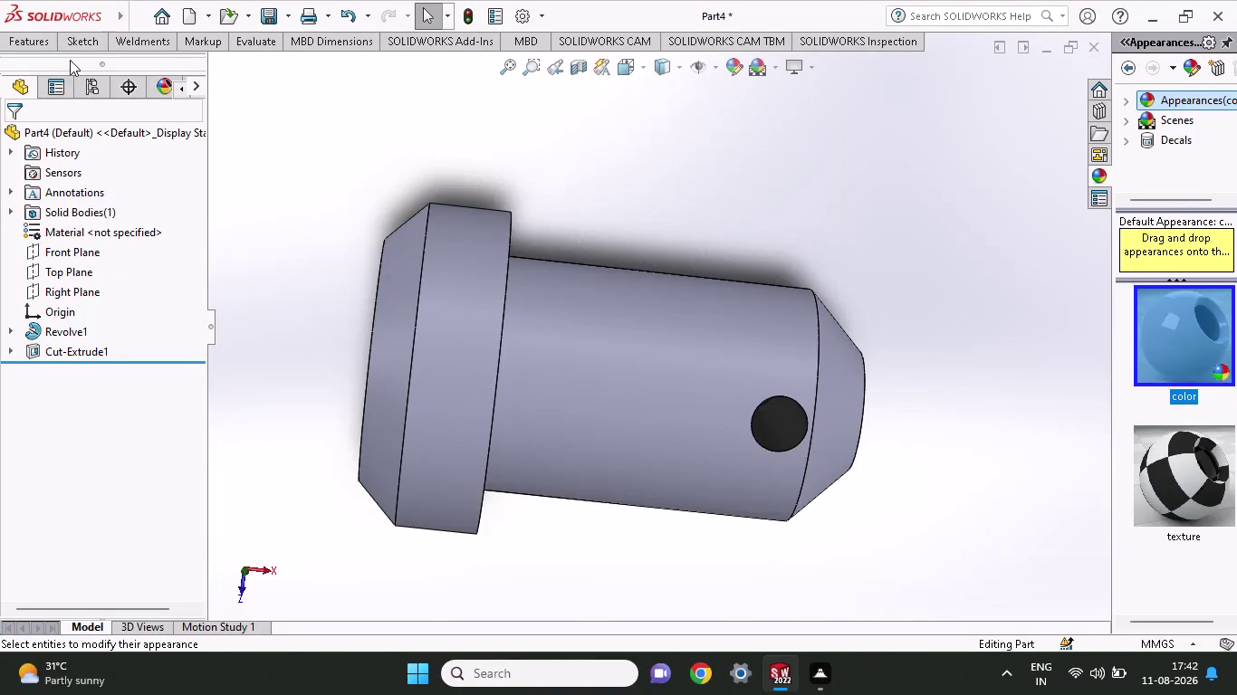
Show the pin's Appearances list in the DisplayManager, sorted by History.
click(67, 91)
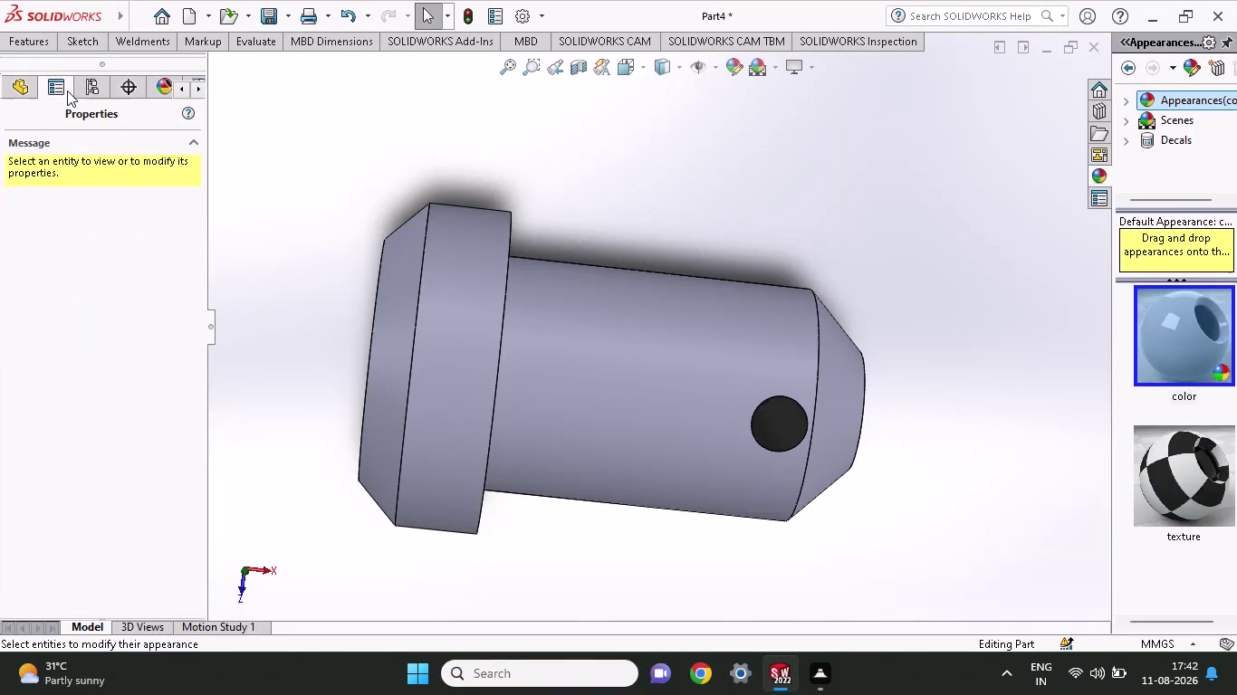
click(86, 91)
click(127, 82)
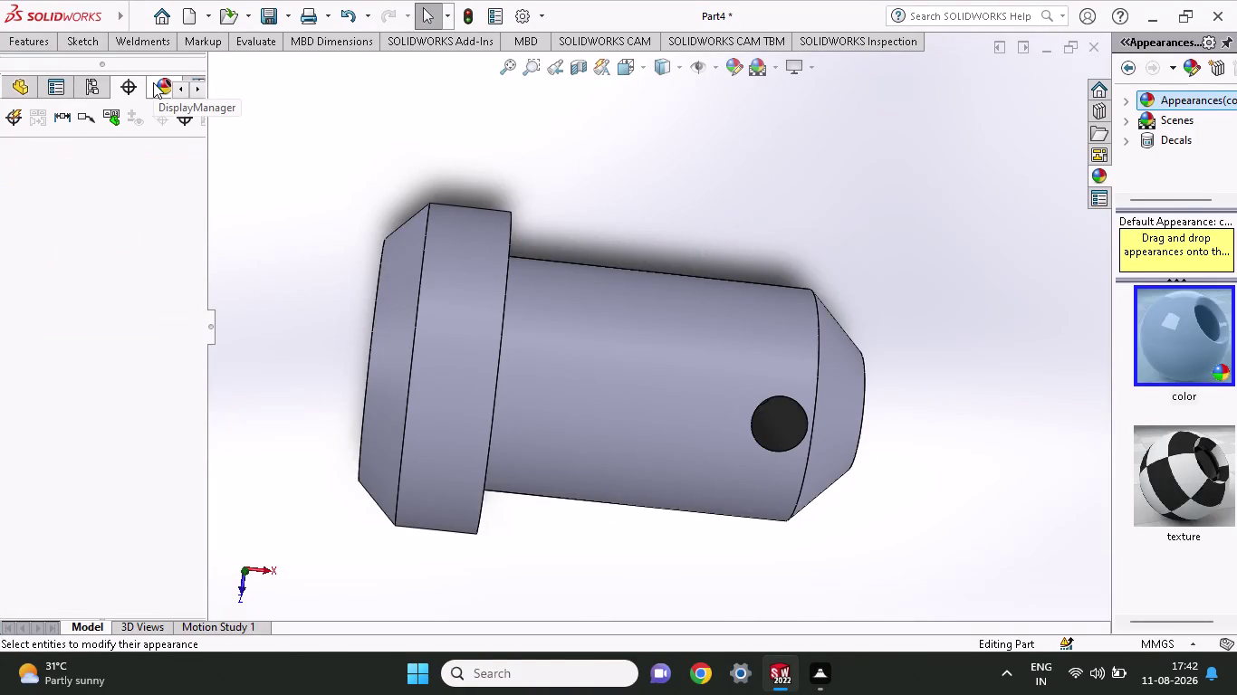
click(153, 82)
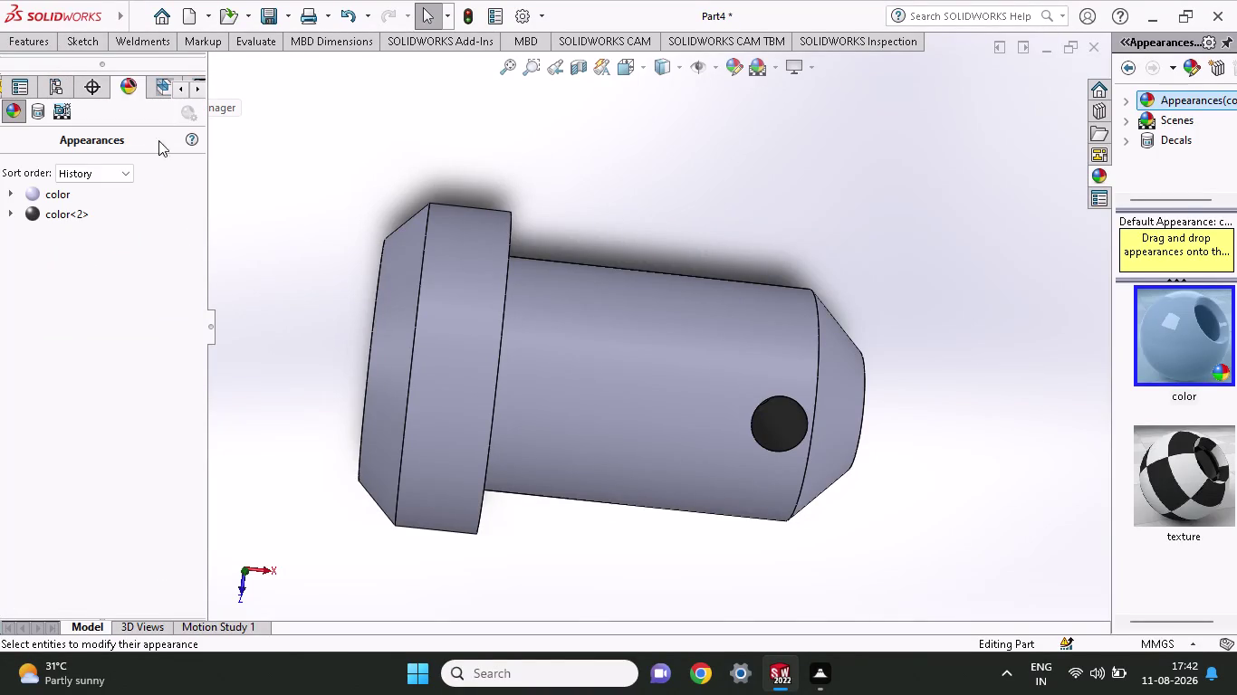
click(85, 175)
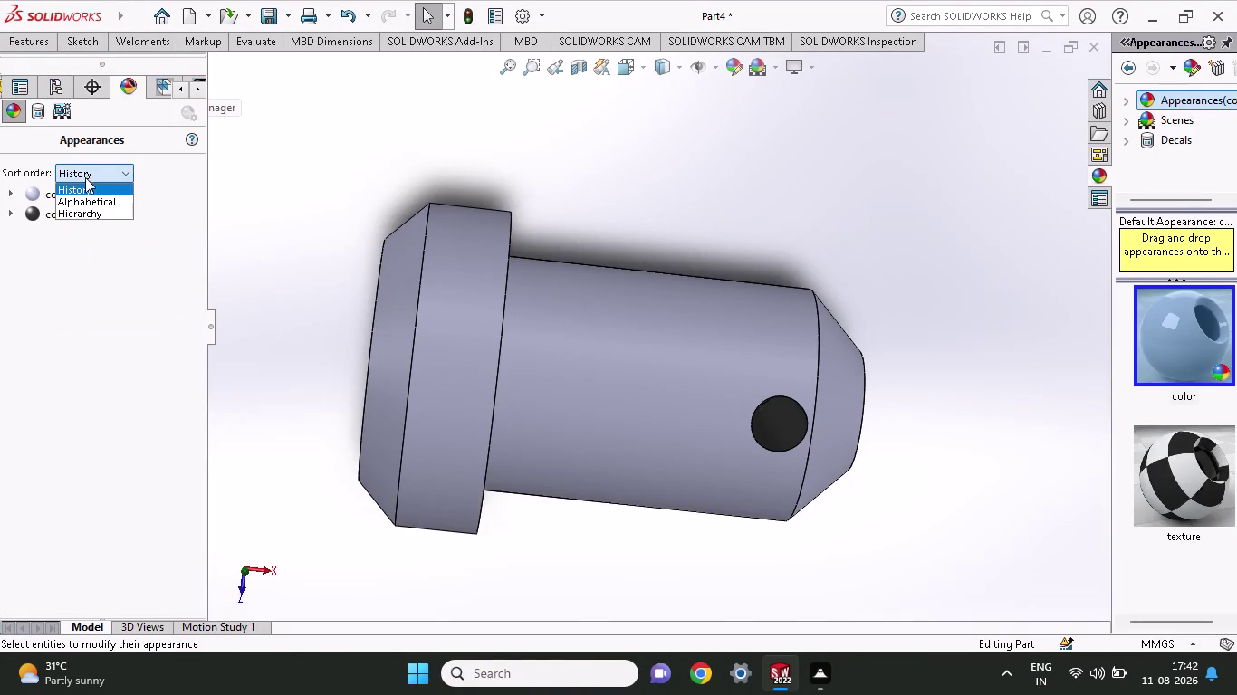
click(80, 247)
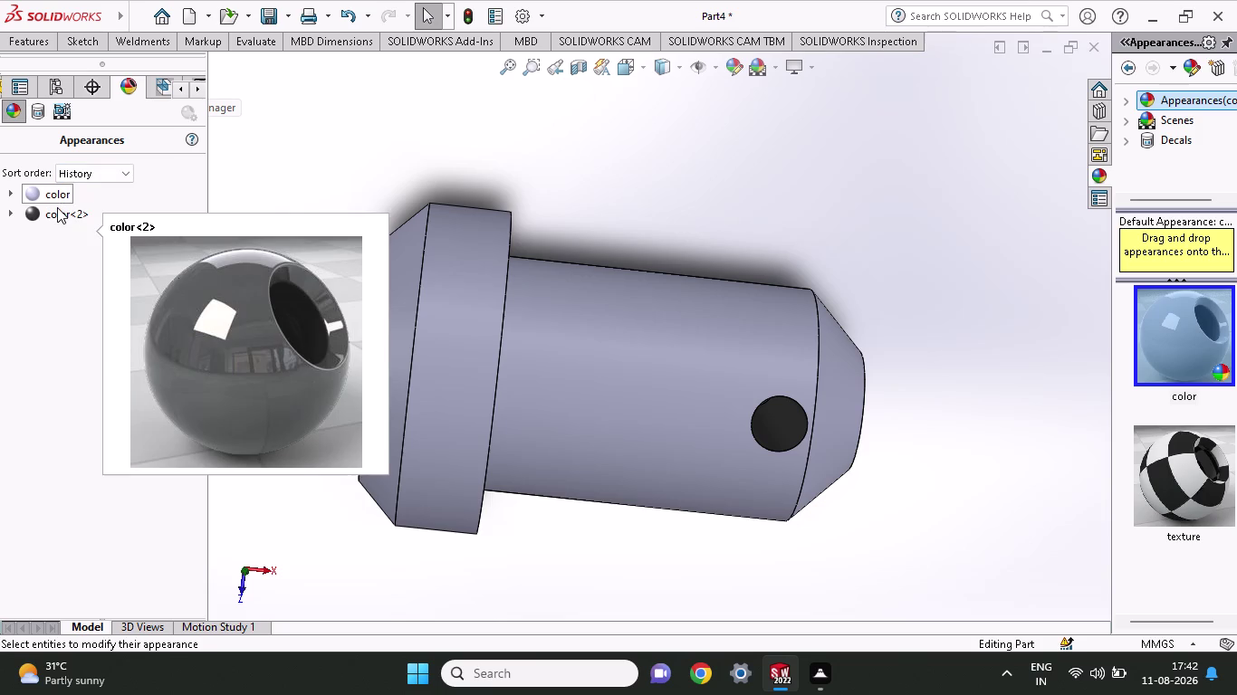
Drag the dark color<2> appearance onto the pin shaft.
click(57, 208)
drag(73, 220, 476, 348)
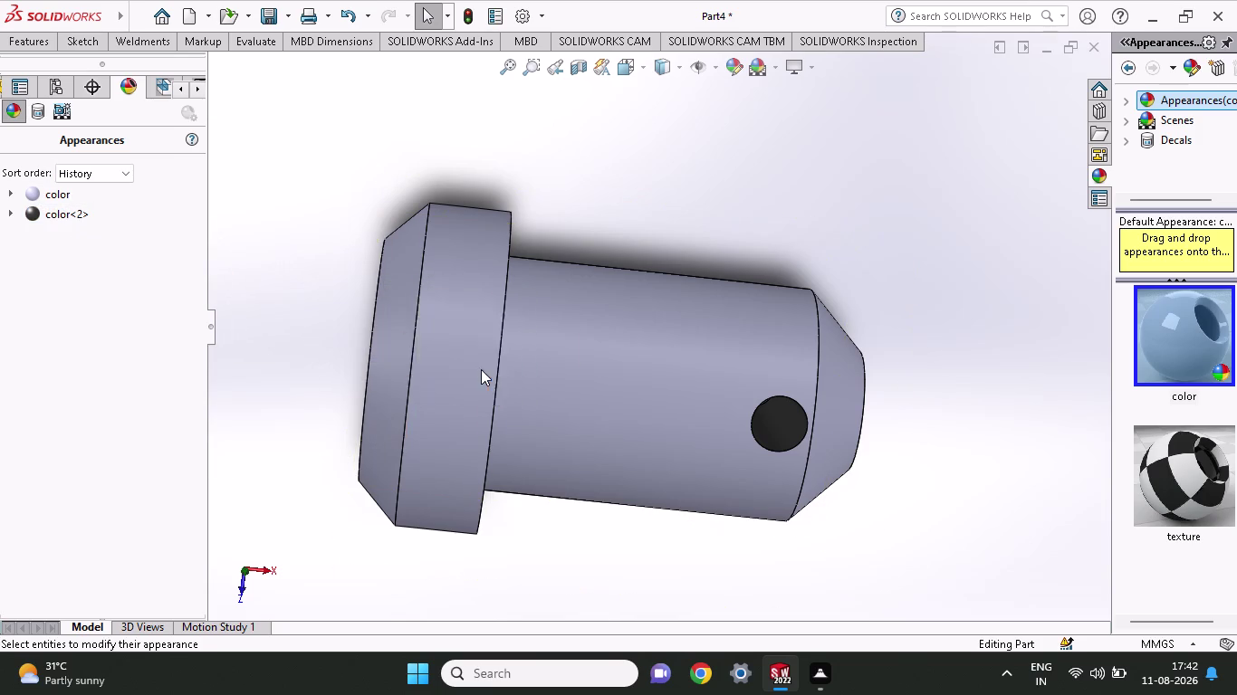
drag(82, 219, 589, 326)
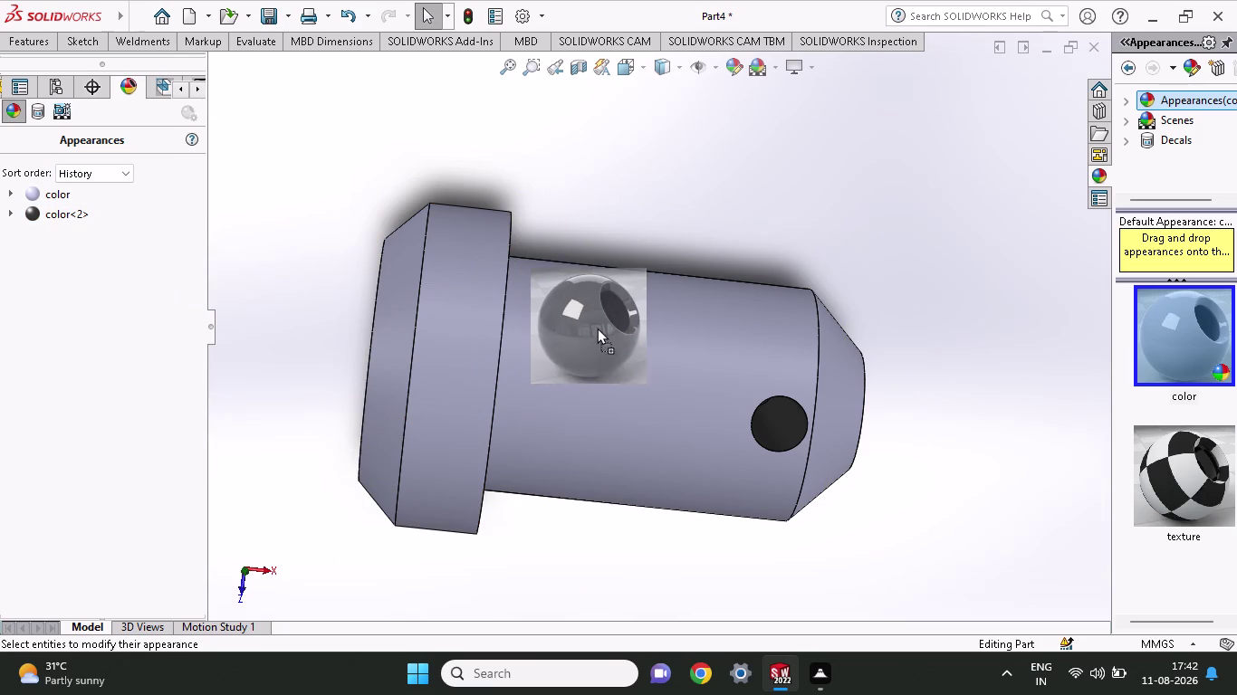
drag(588, 326, 626, 338)
click(624, 341)
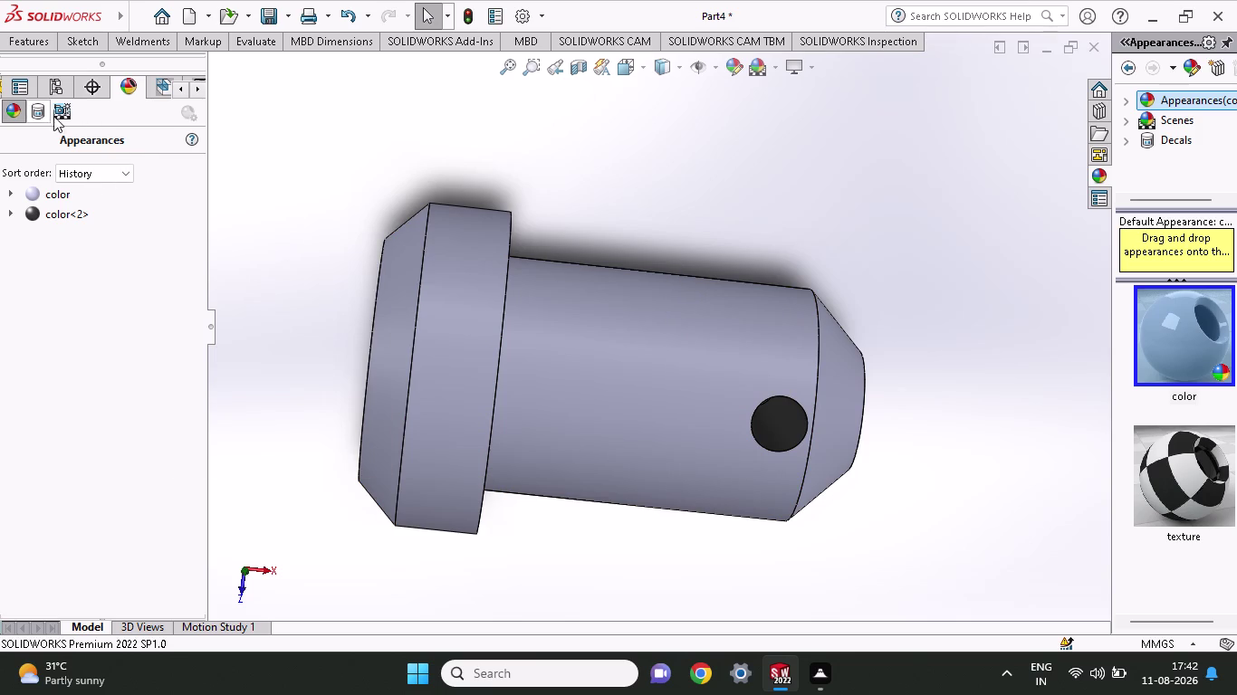
Close the CAM message window and show, then hide, the feature commands.
click(158, 92)
click(346, 17)
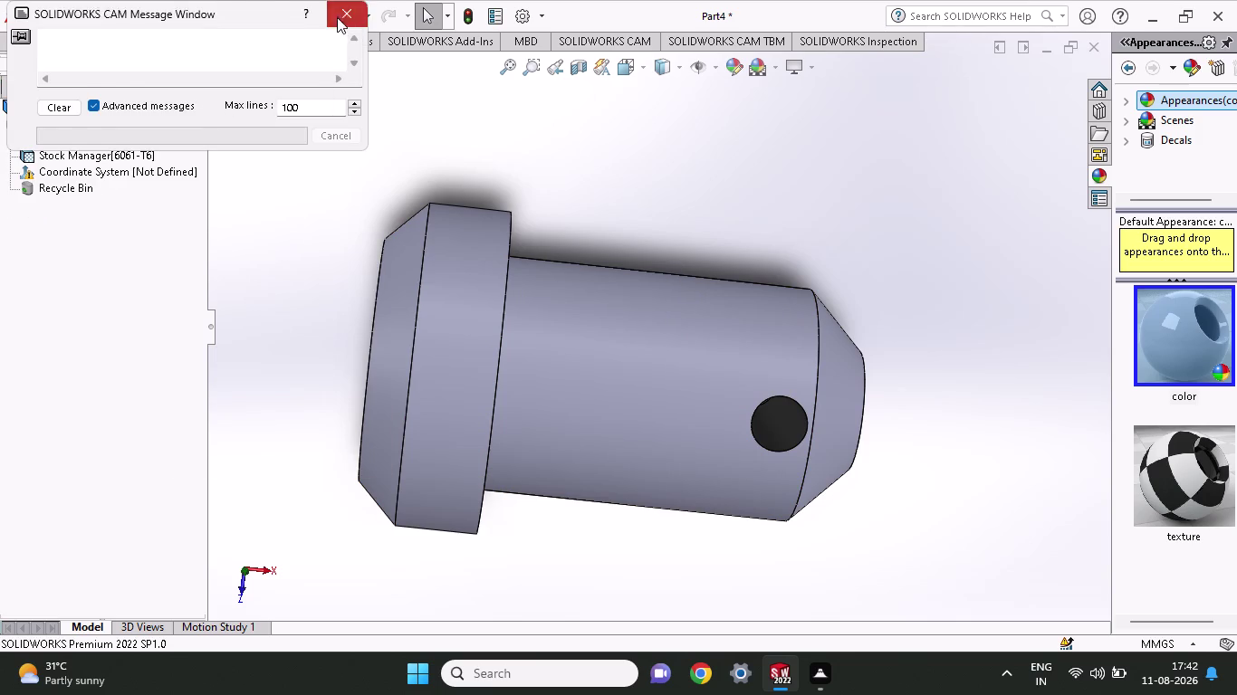
click(22, 82)
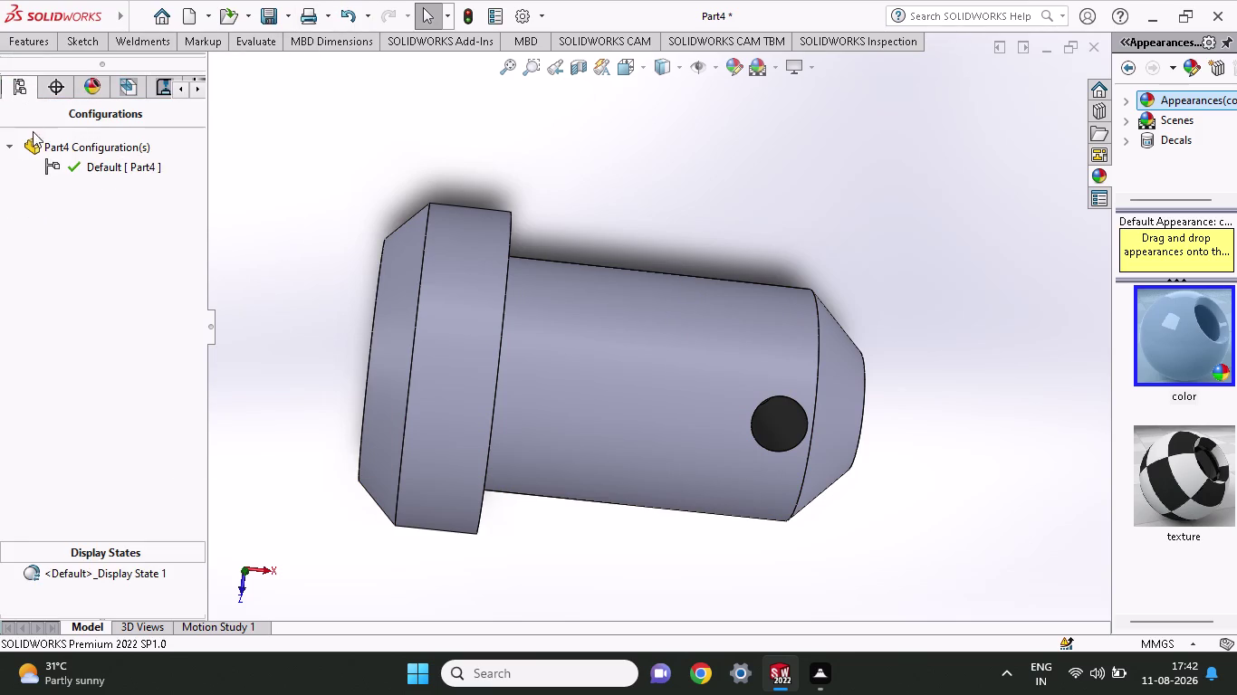
click(301, 152)
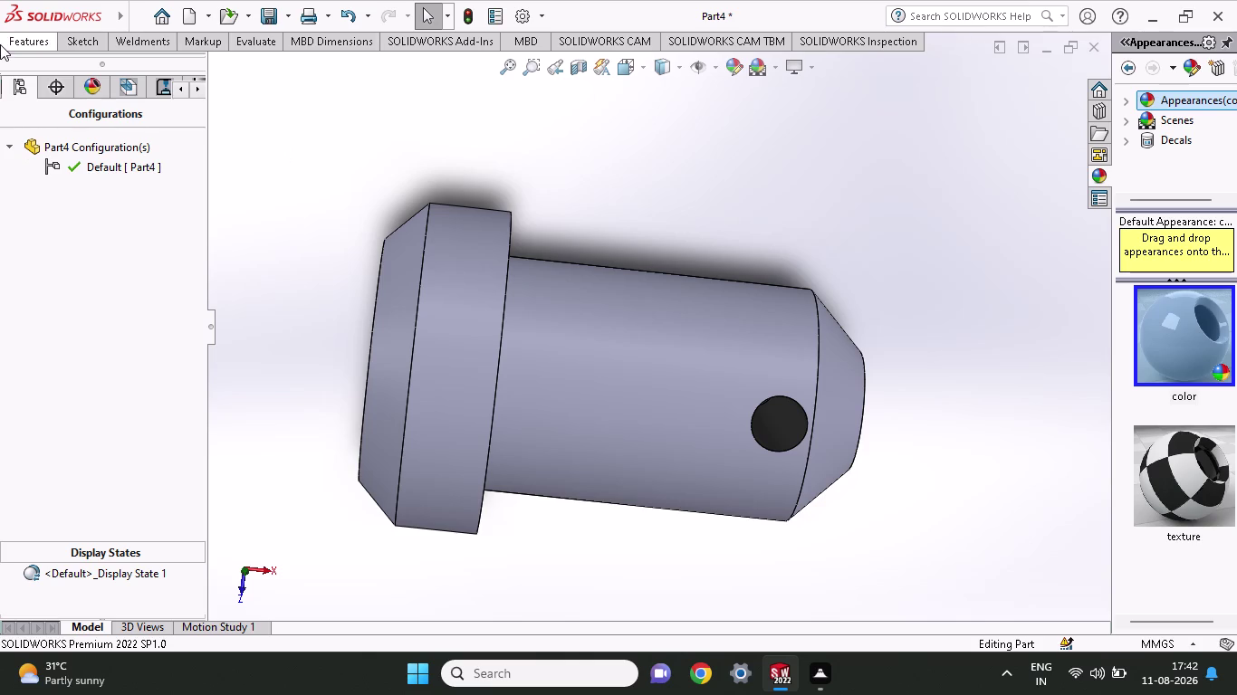
click(12, 42)
click(290, 257)
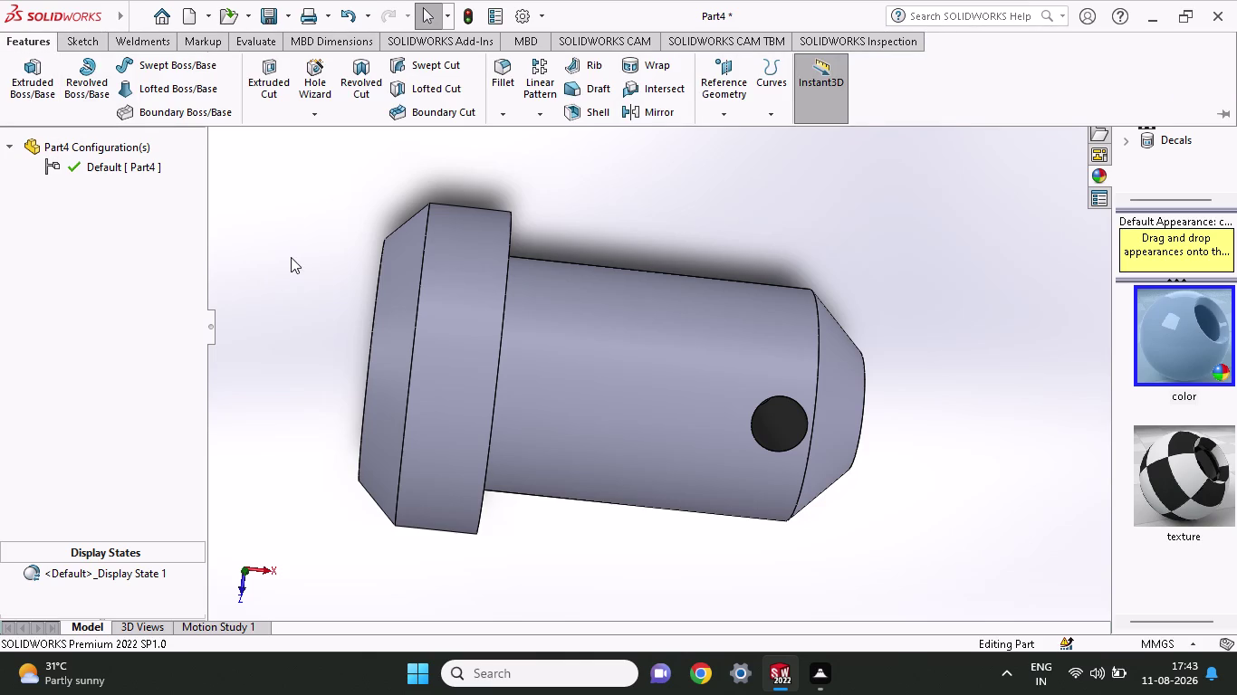
click(208, 320)
click(4, 325)
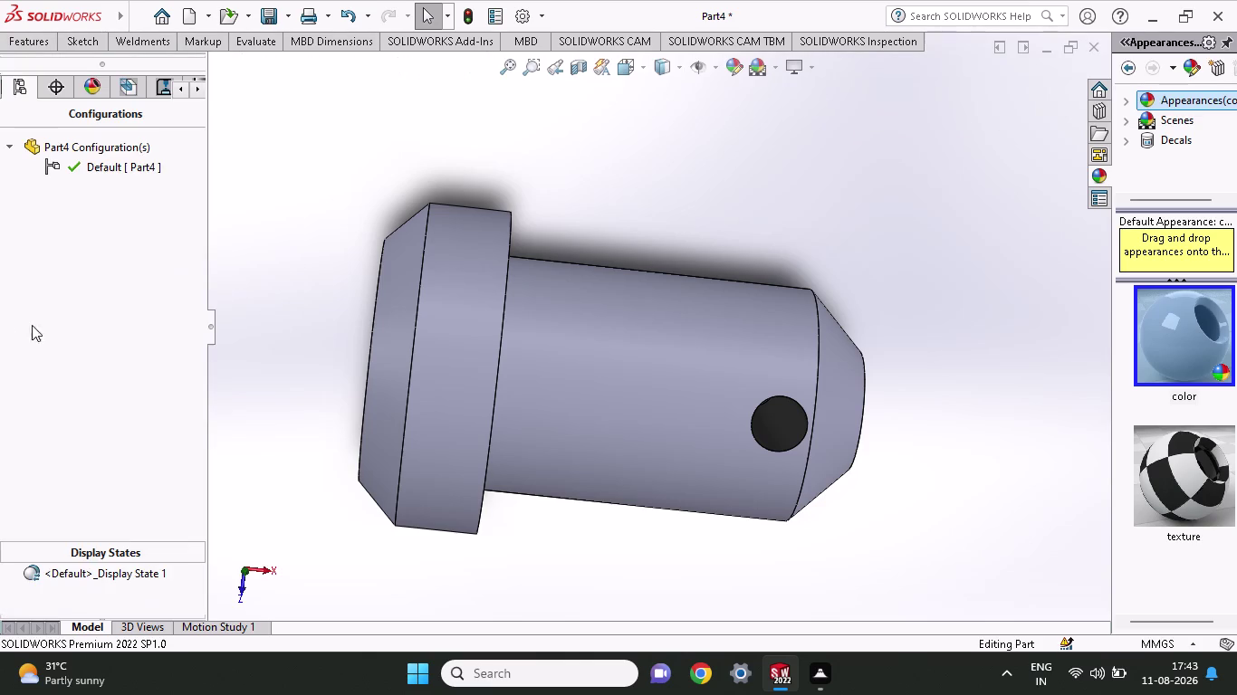
Return to the Appearances list in the left panel.
click(9, 87)
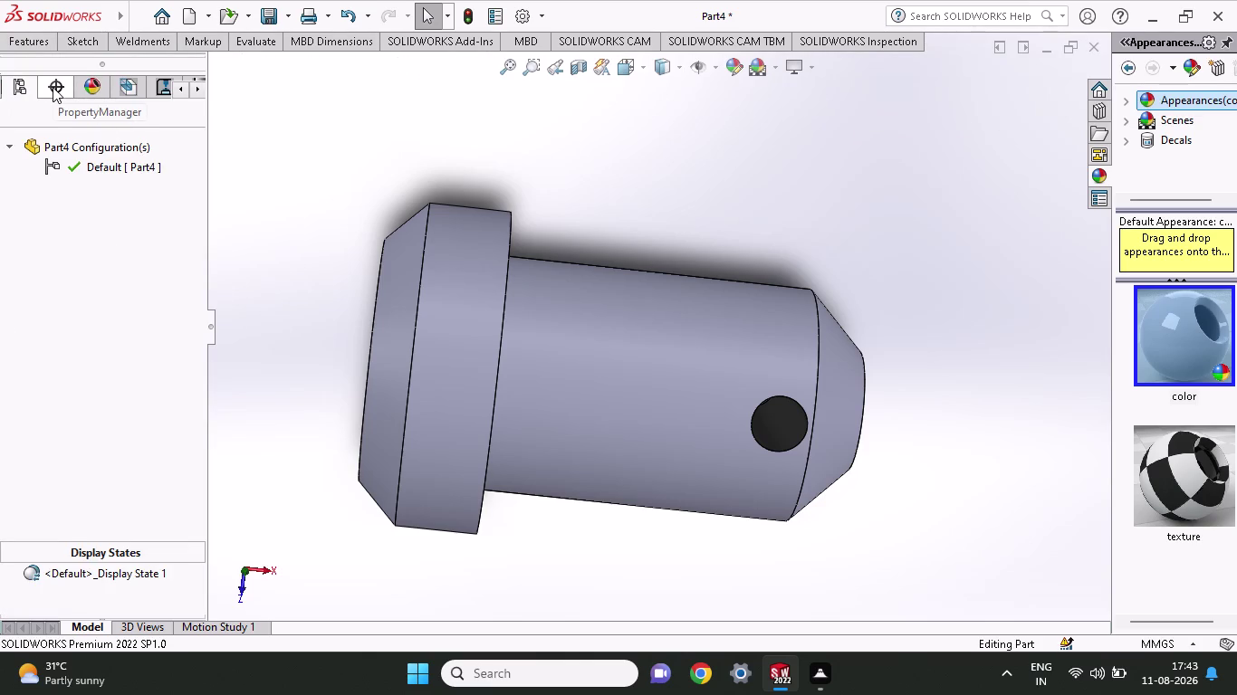
click(52, 87)
click(90, 88)
triple_click(179, 94)
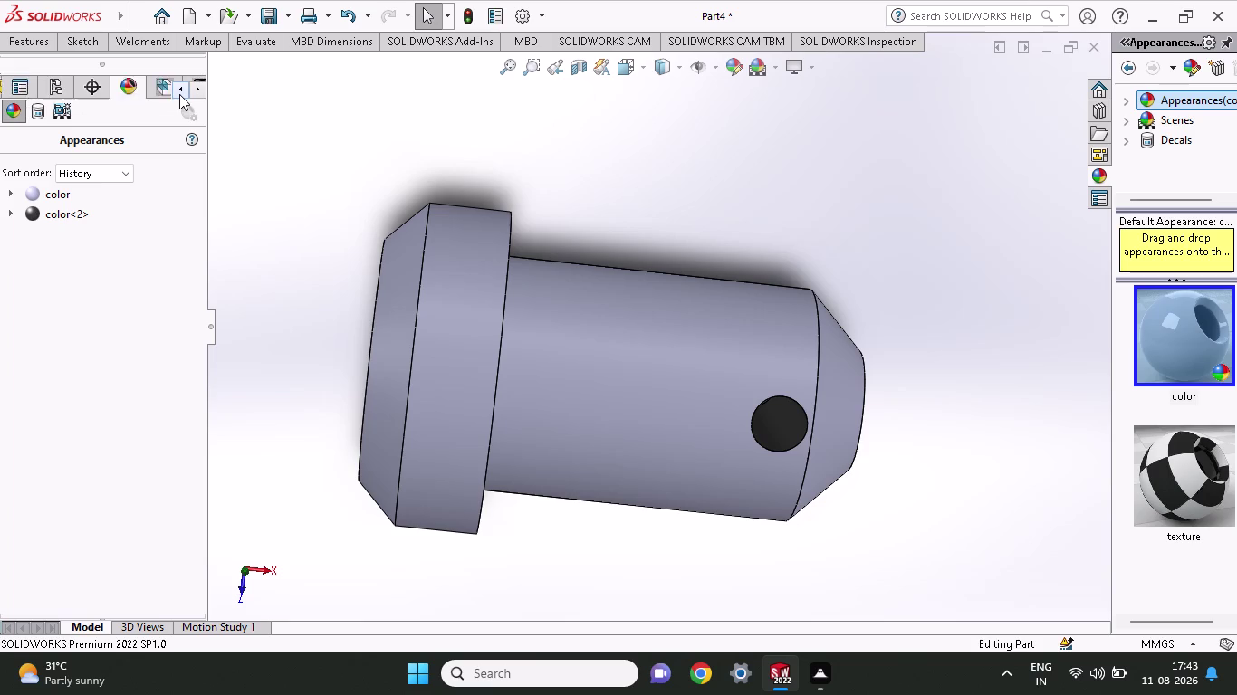
click(180, 94)
click(14, 94)
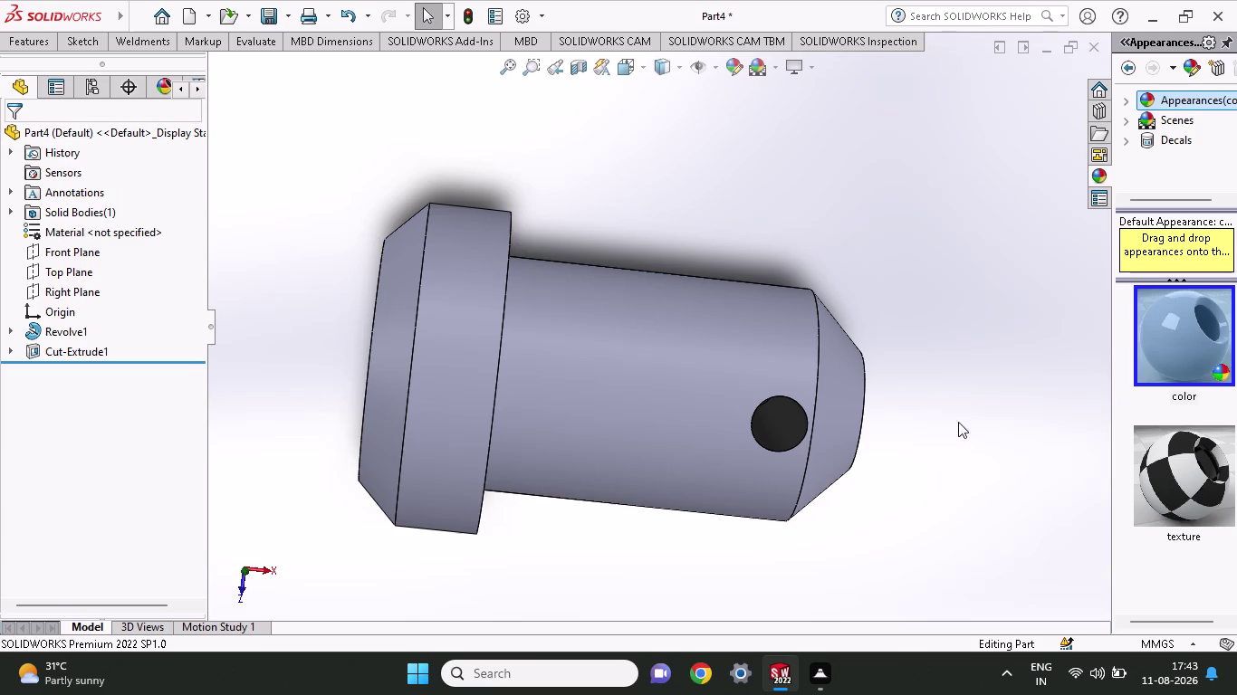
Try dragging the checkered texture appearance onto the pin shaft.
click(1215, 461)
drag(1165, 489, 749, 469)
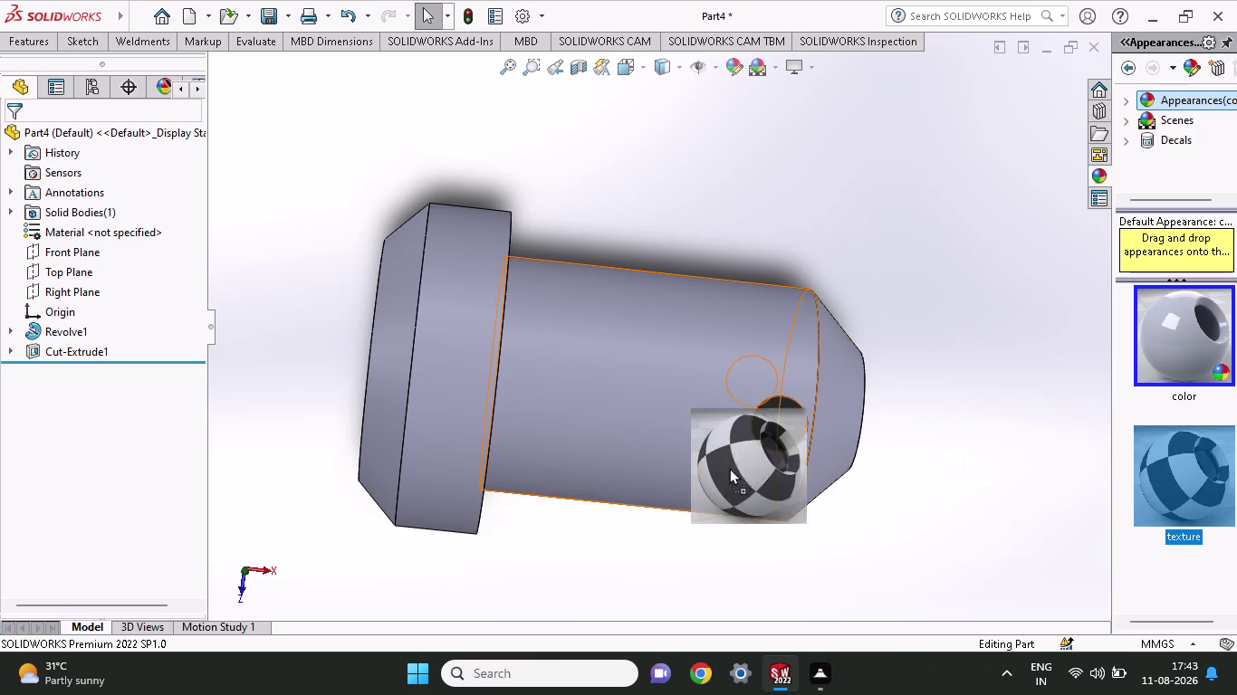
drag(749, 469, 720, 467)
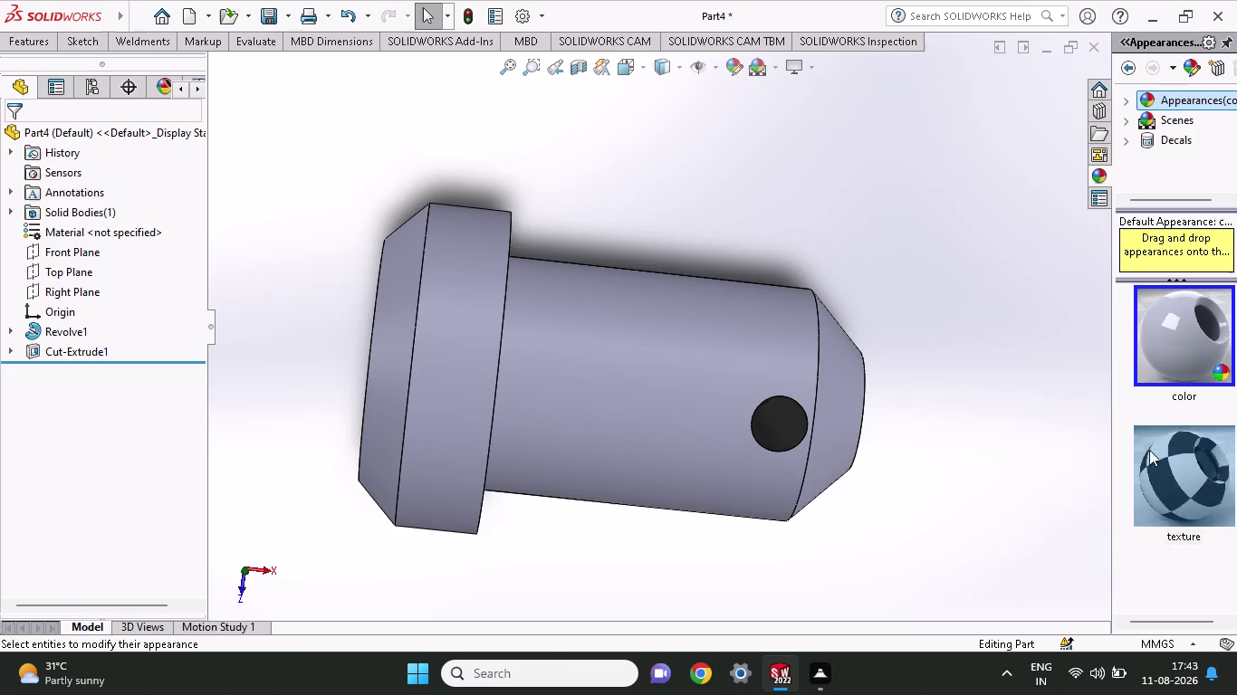
drag(1159, 453, 590, 459)
click(642, 390)
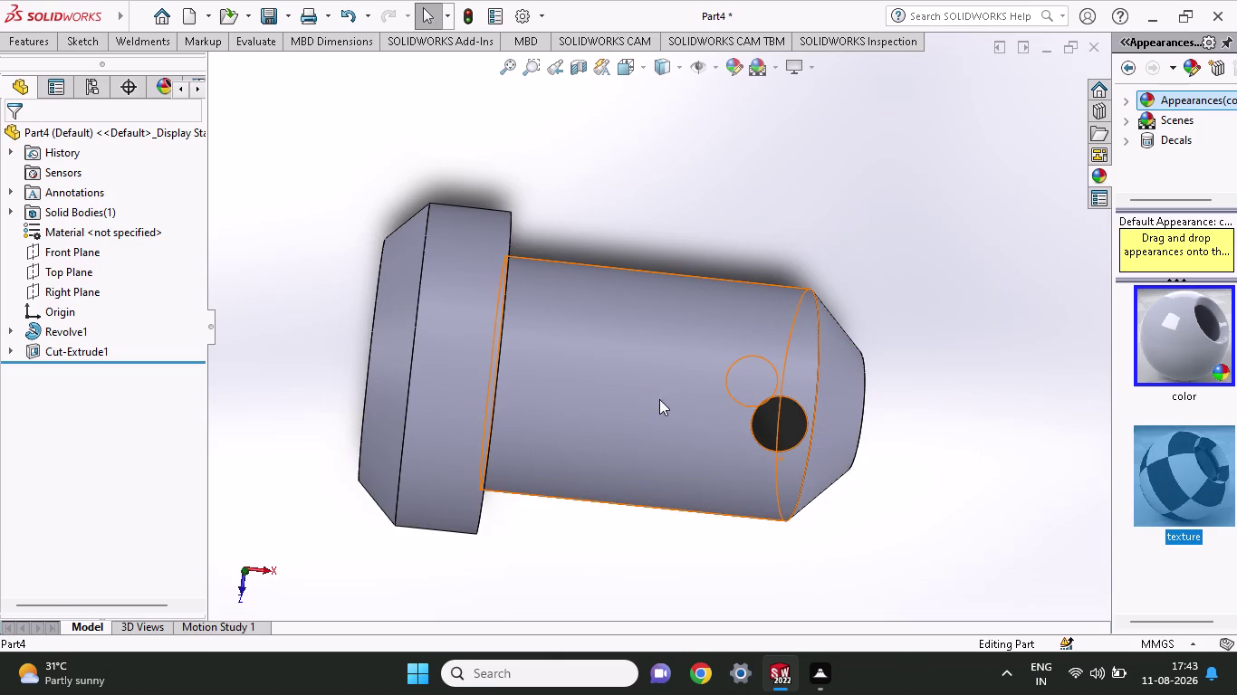
drag(1211, 479, 542, 419)
click(911, 285)
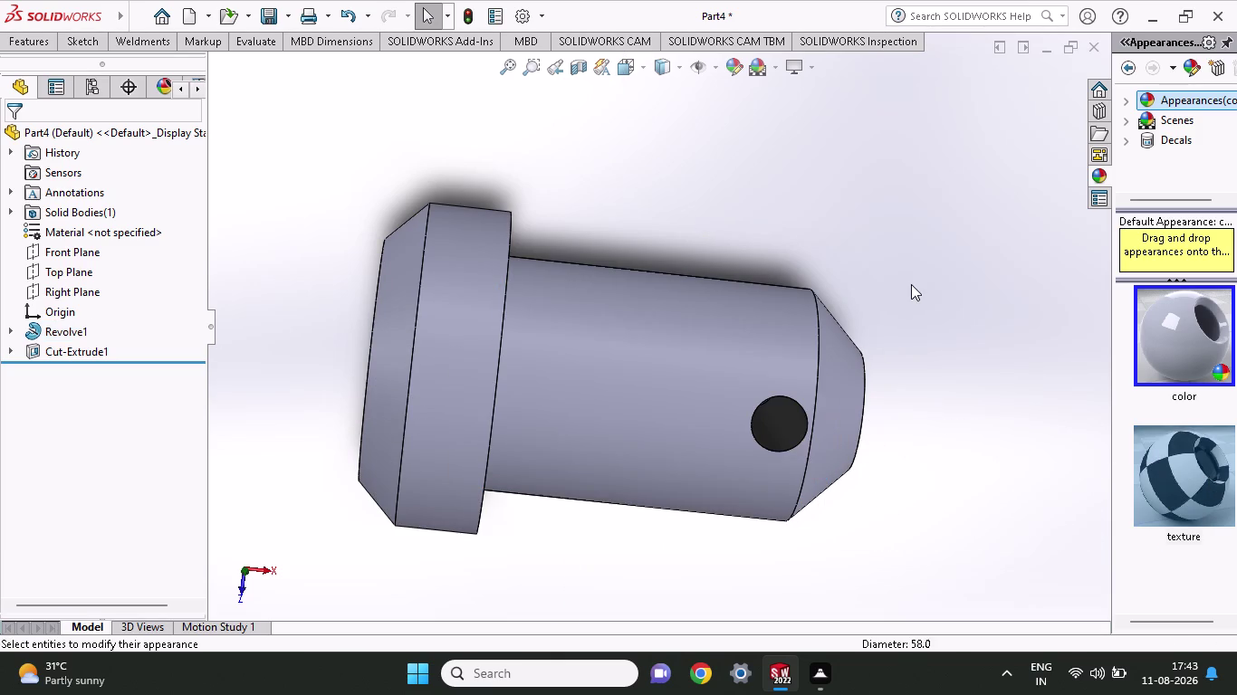
Store the checkered texture among stock appearances, dismissing the folder warning.
drag(1128, 449, 1185, 456)
click(1187, 479)
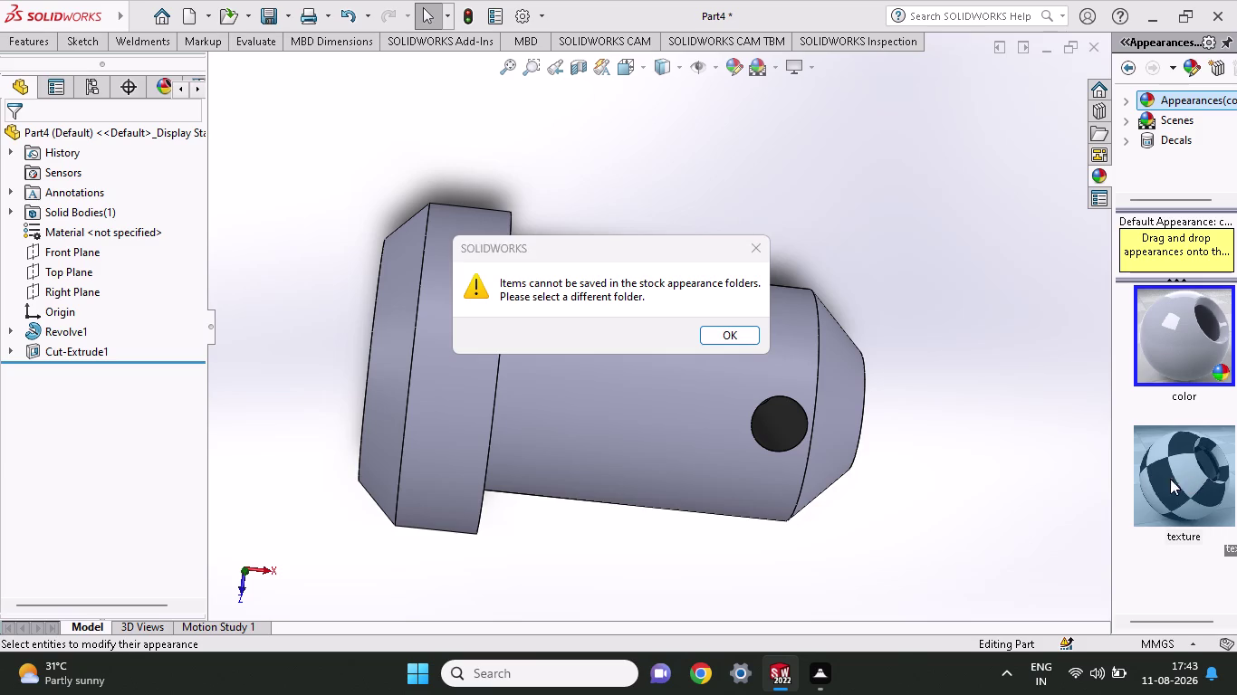
click(719, 339)
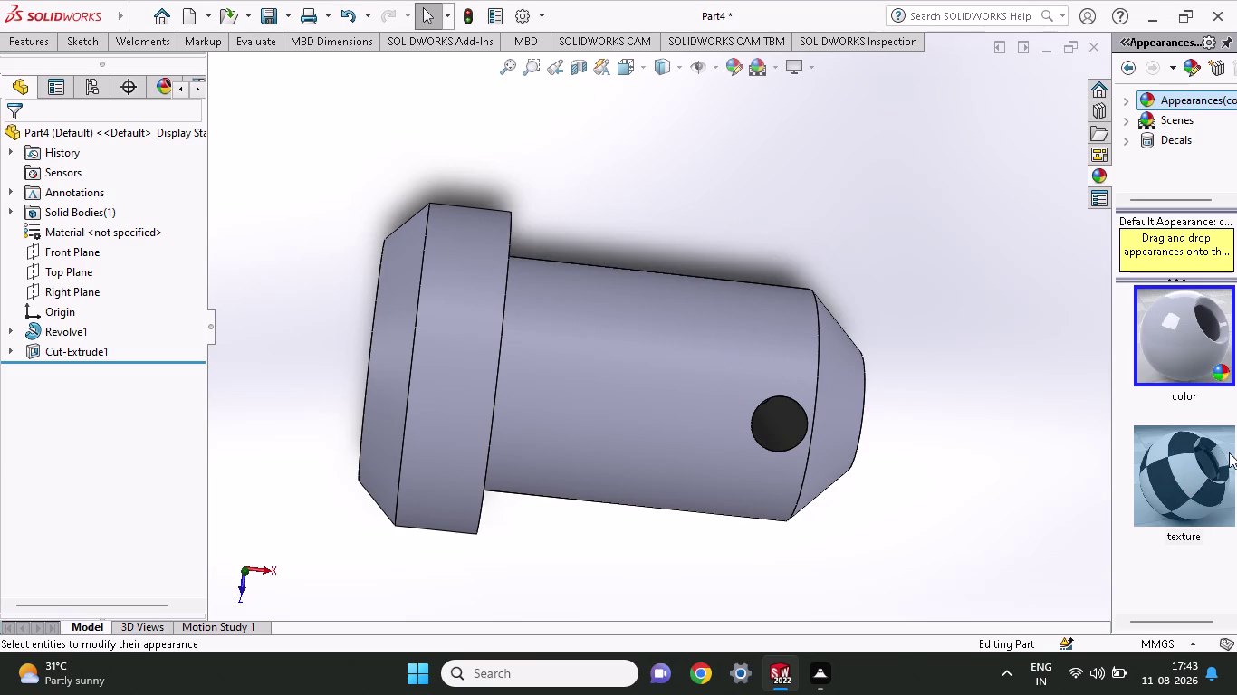
click(1187, 493)
click(1186, 494)
click(1186, 495)
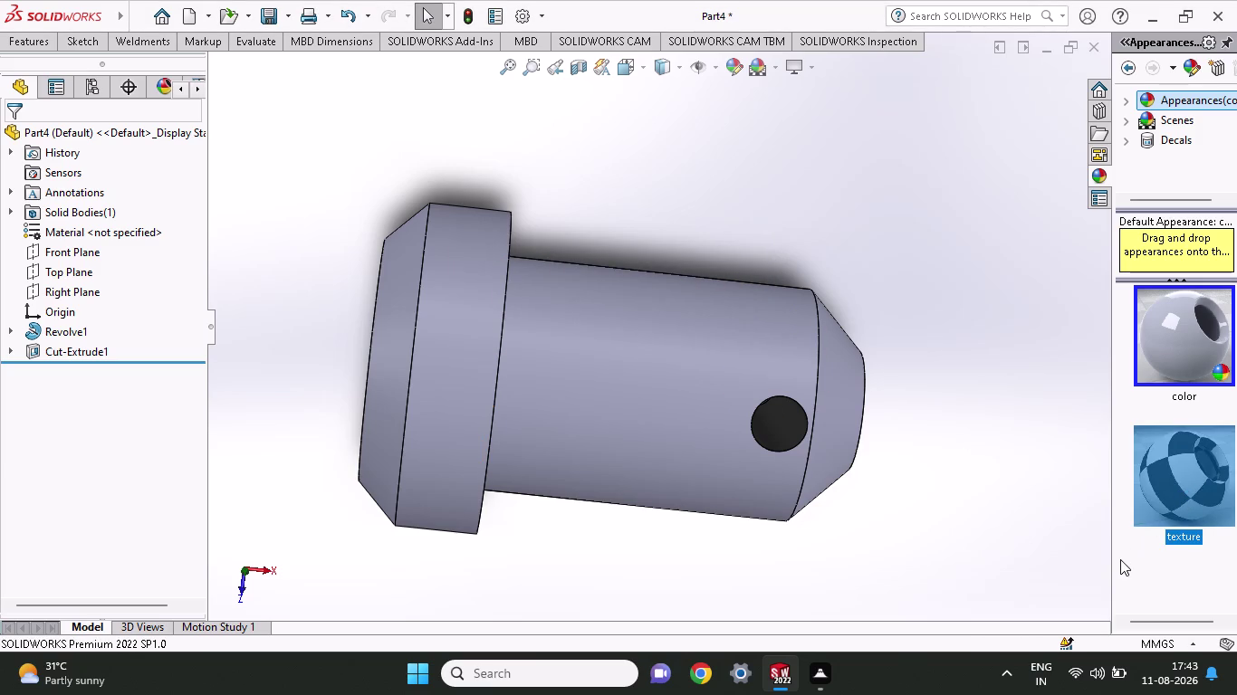
Drag the checkered texture onto the pin shaft and head again.
scroll(down, 3)
scroll(up, 3)
drag(1187, 489, 1120, 485)
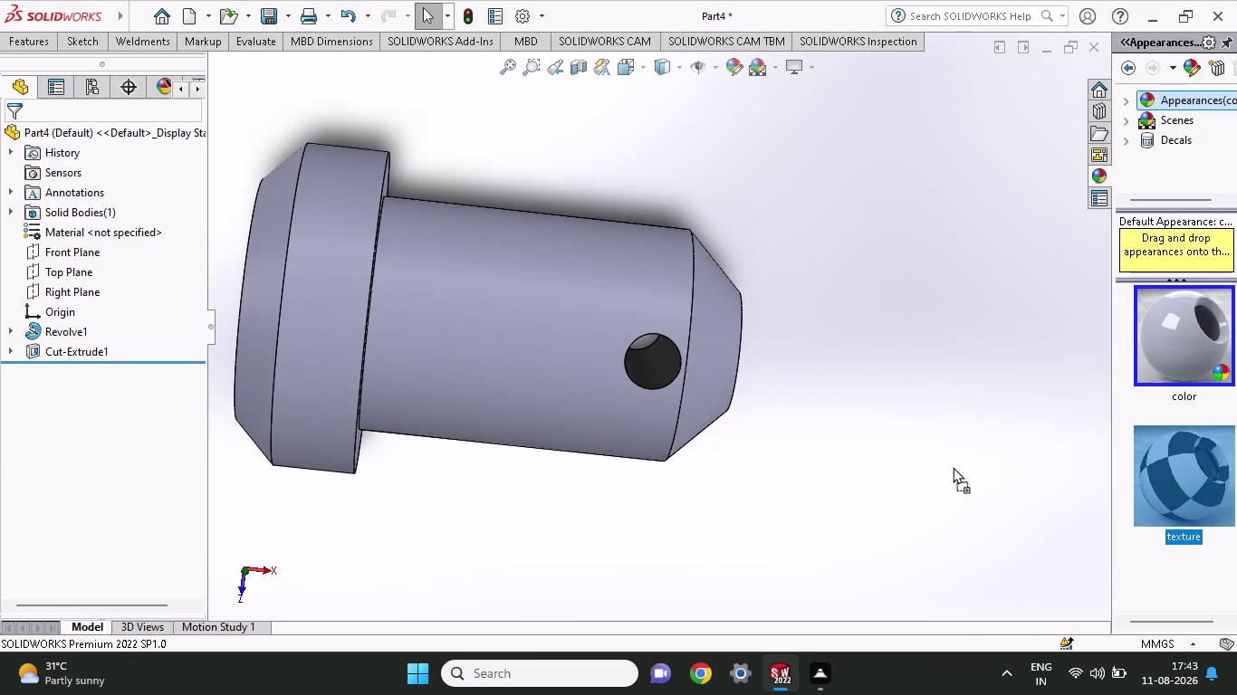
drag(1120, 485, 485, 386)
drag(1171, 460, 762, 442)
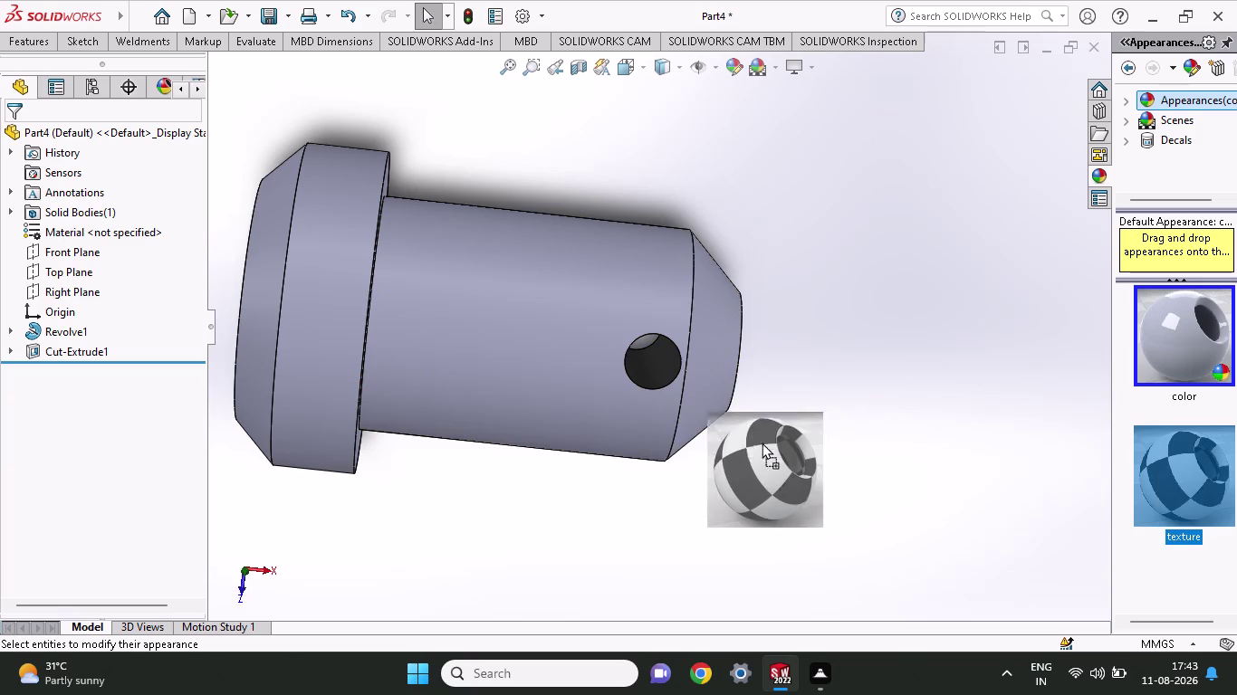
drag(762, 443, 727, 380)
drag(1176, 450, 269, 370)
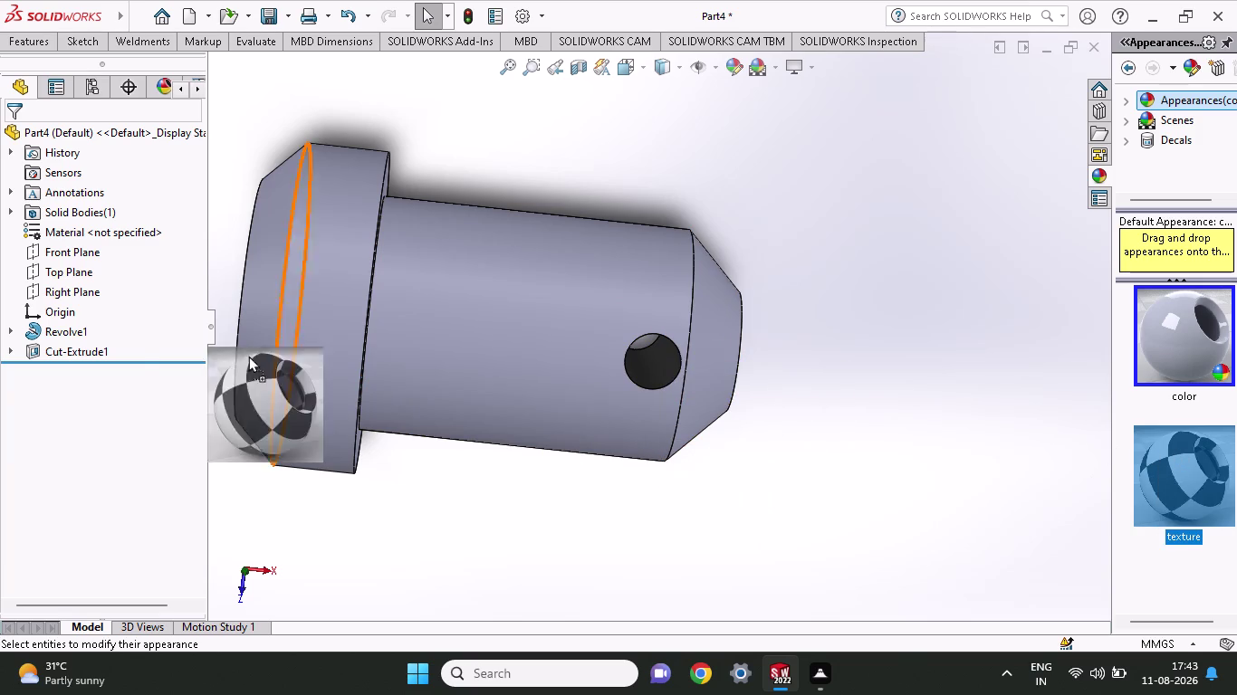
drag(269, 369, 455, 315)
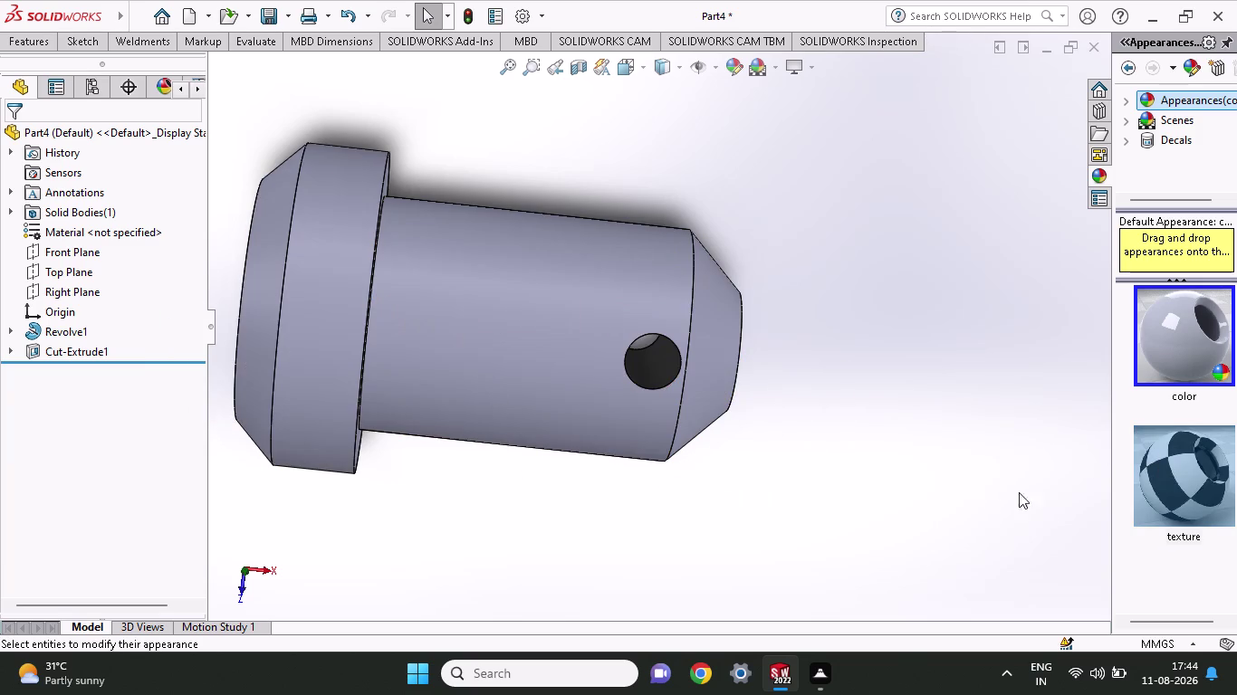
scroll(up, 3)
scroll(down, 3)
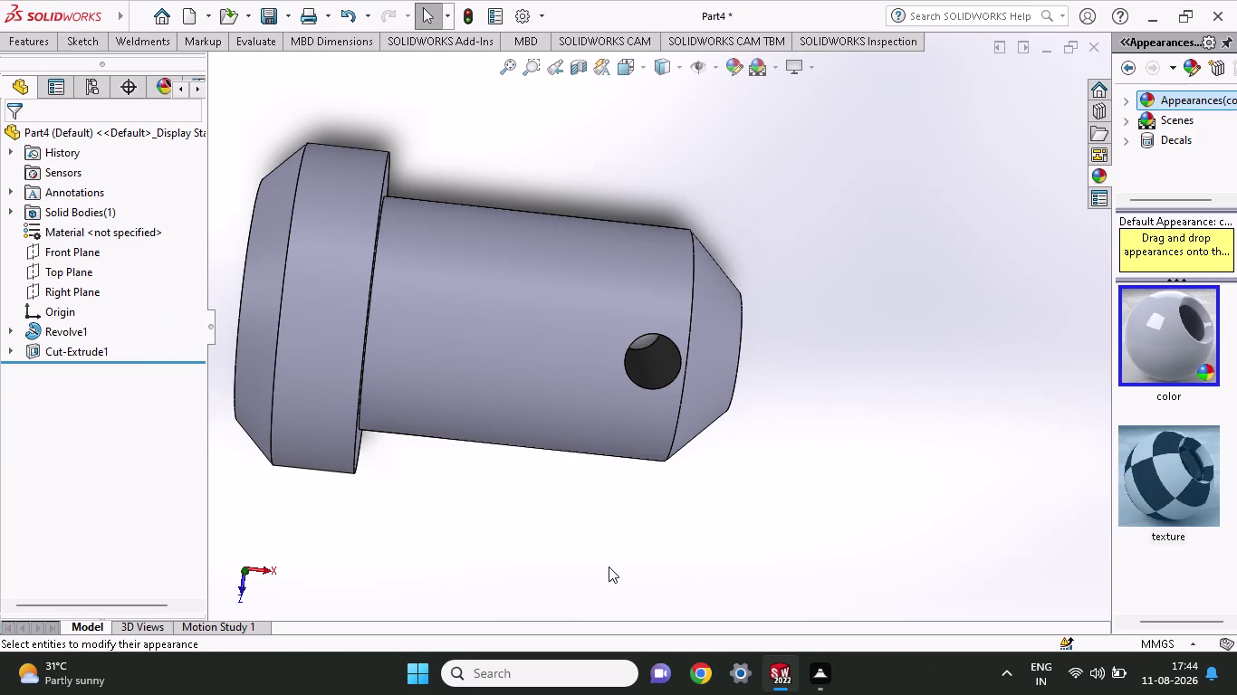
Open the Save As dialog and pick the earlier assembly p-2 name.
click(203, 19)
click(282, 20)
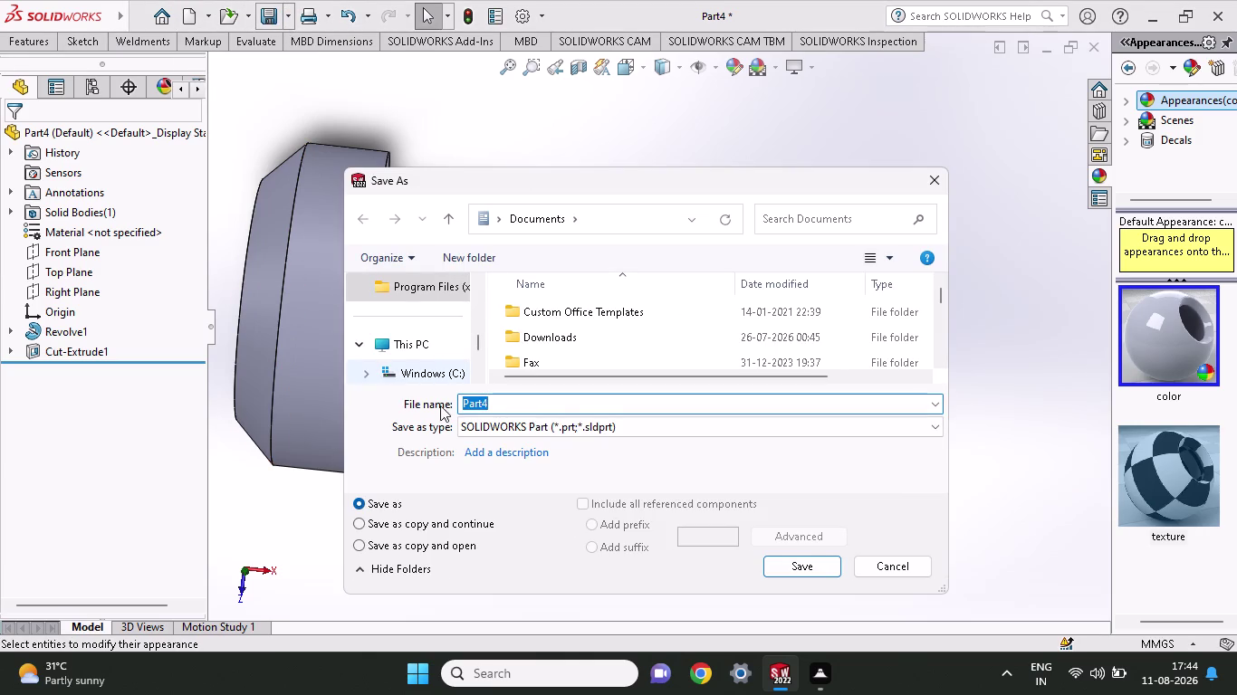
drag(532, 400, 414, 400)
text(ass)
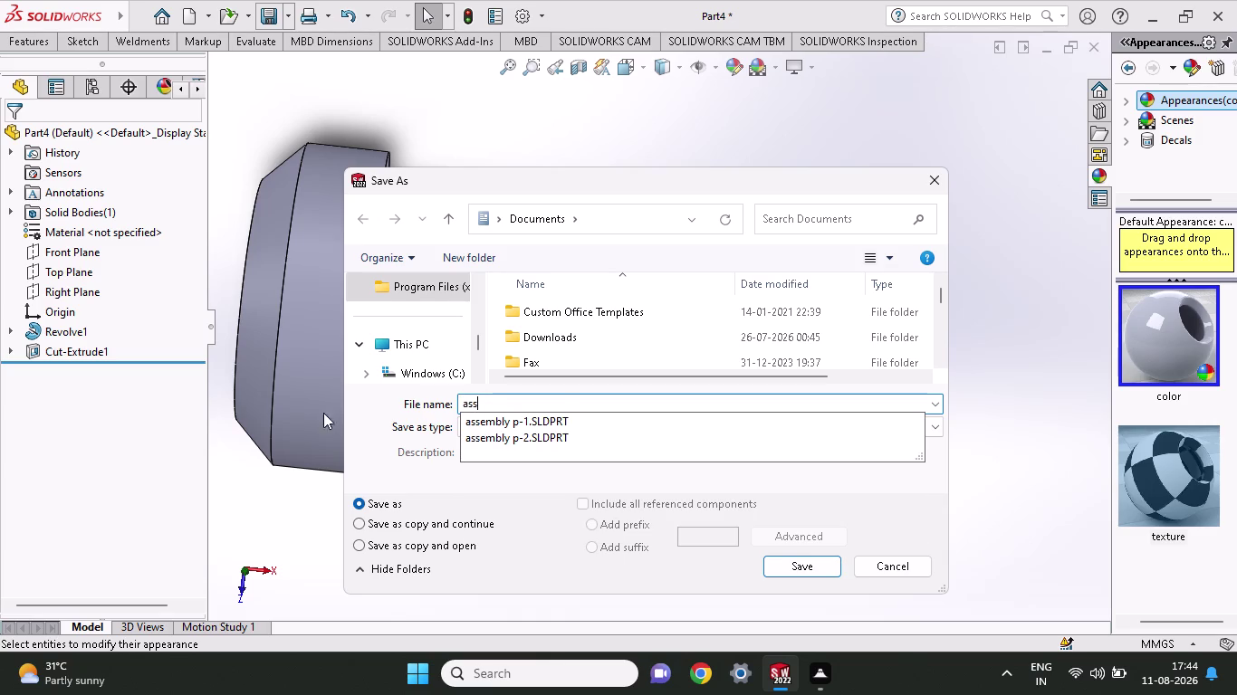
click(521, 444)
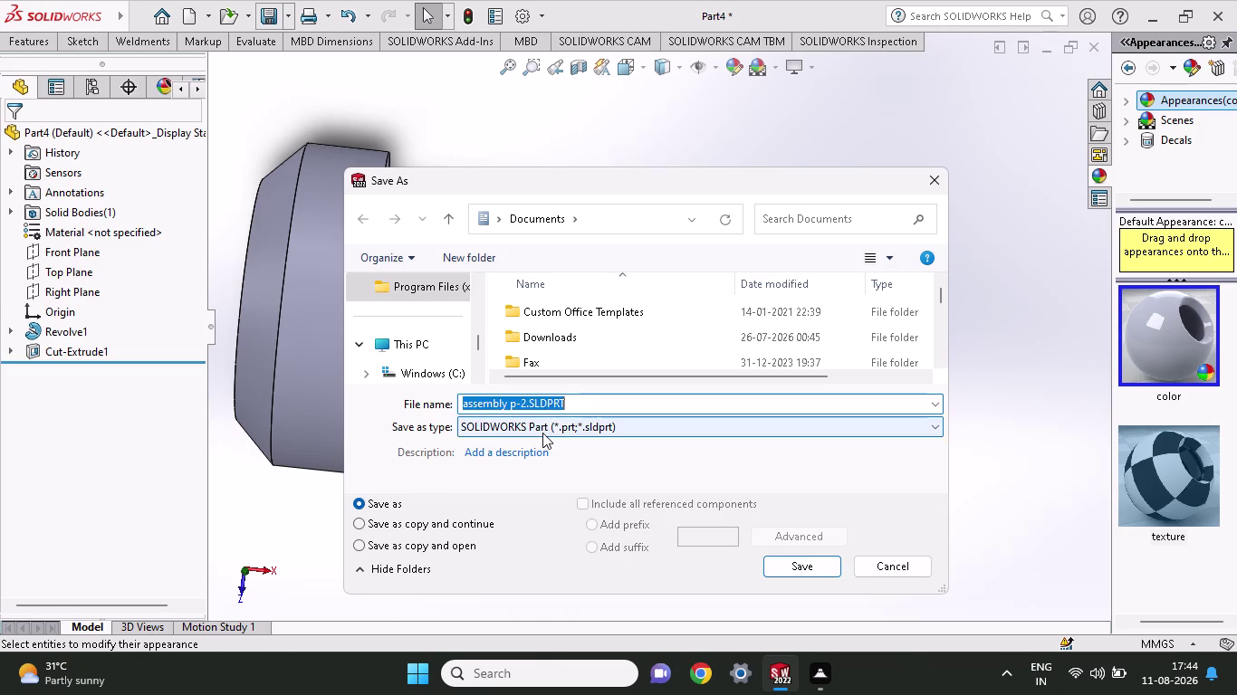
Change the file name to assembly p-3 and save the pin part.
click(575, 404)
key(BackSpace)
key(BackSpace)
key(BackSpace)
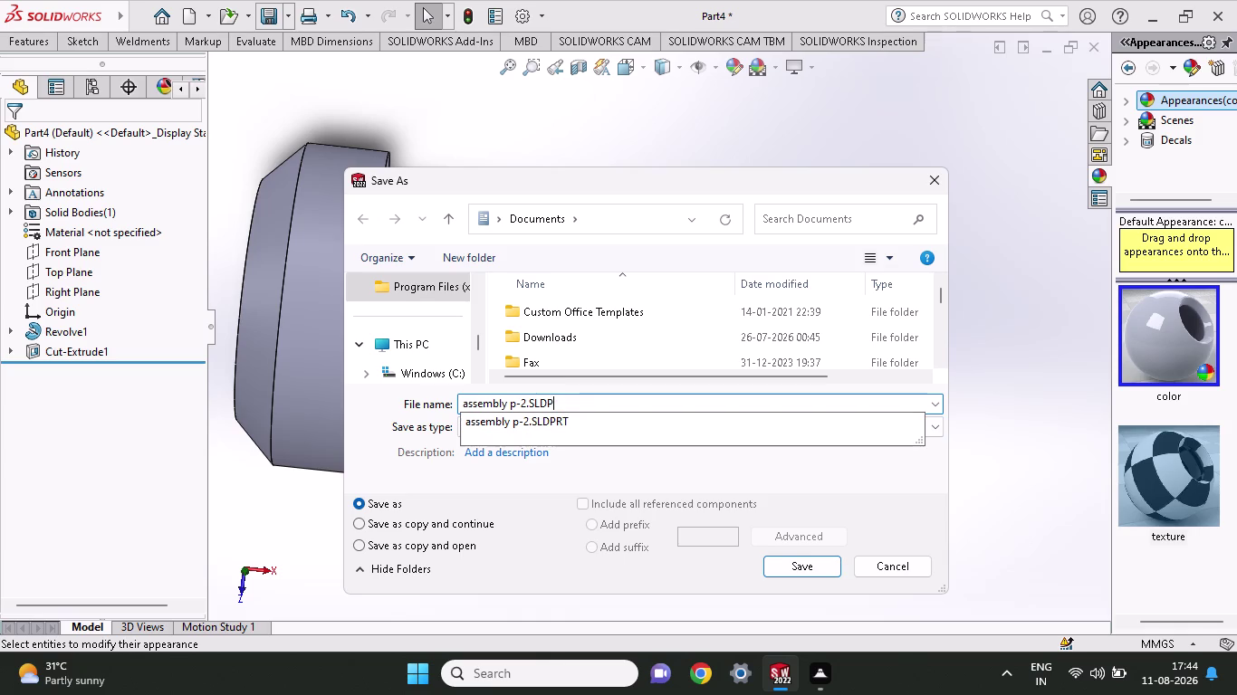
key(BackSpace)
key(BackSpace)
key(BackSpace)
key(BackSpace)
key(BackSpace)
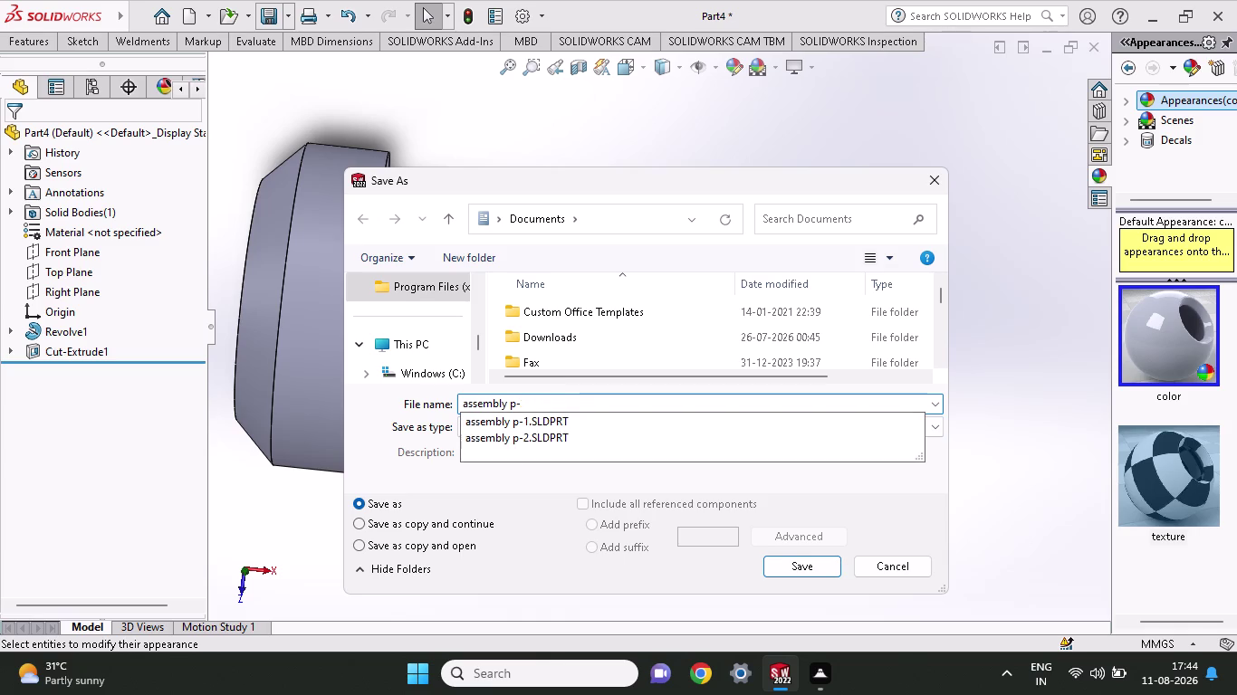
key(3)
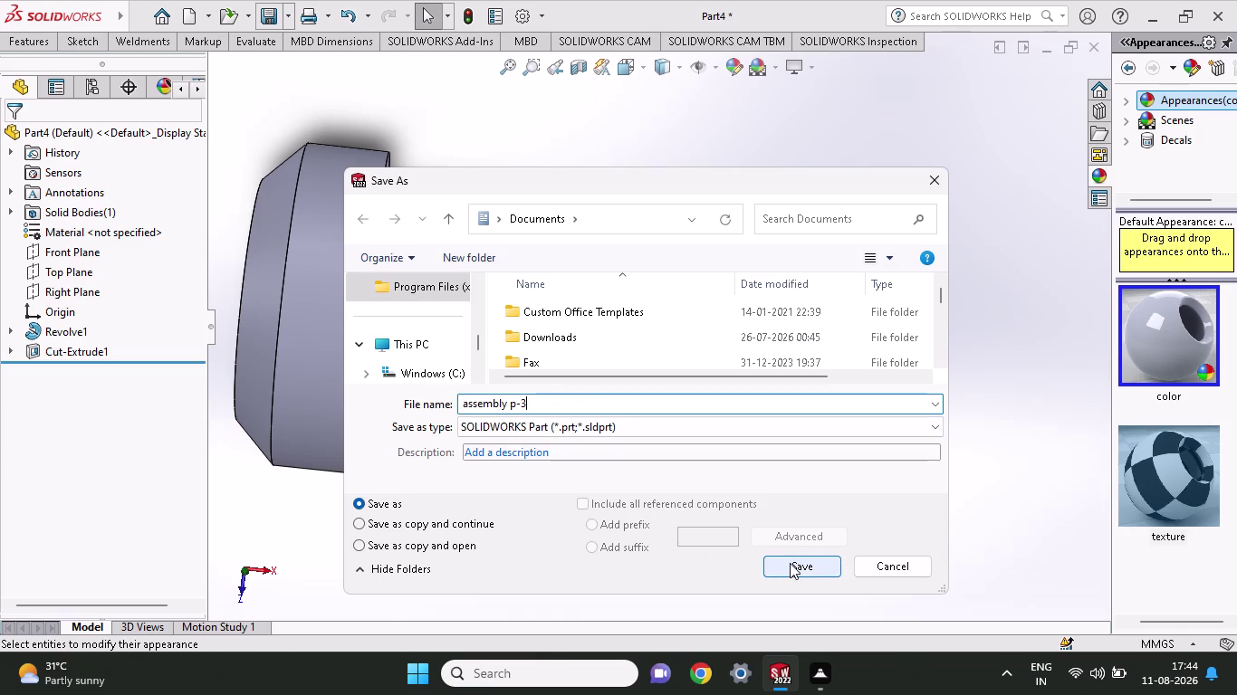
click(790, 564)
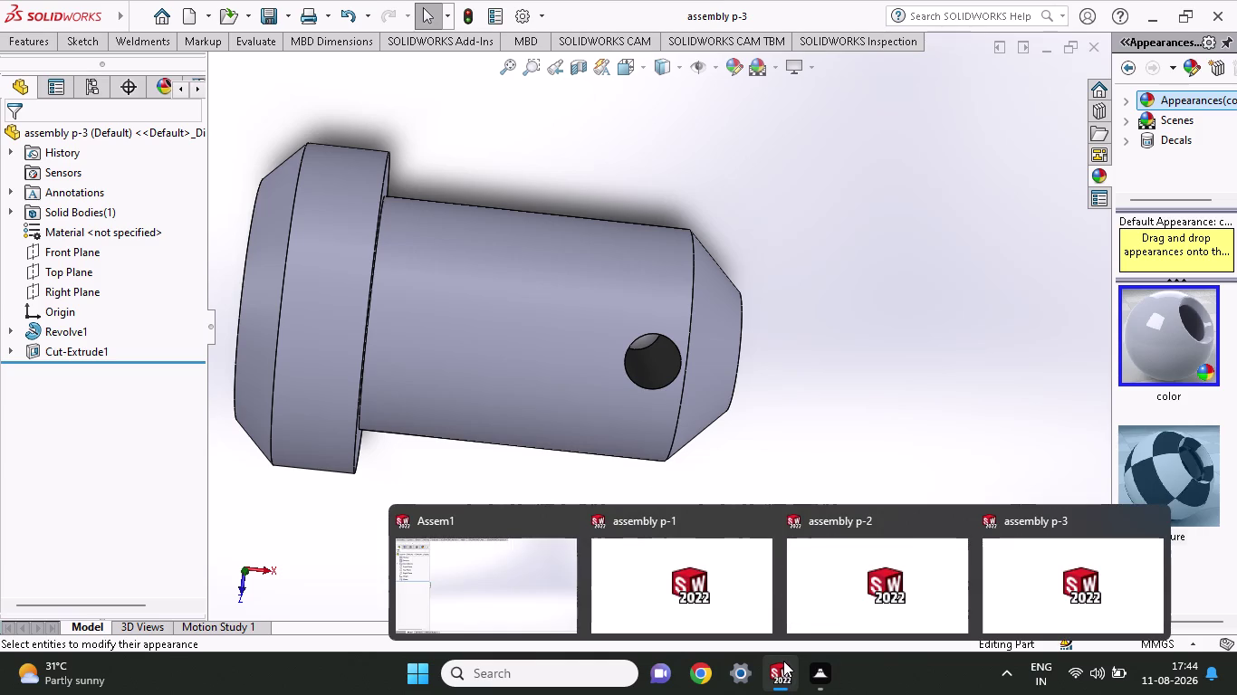
Switch to the assembly p-1 window and create a new Assembly via File > New.
click(693, 605)
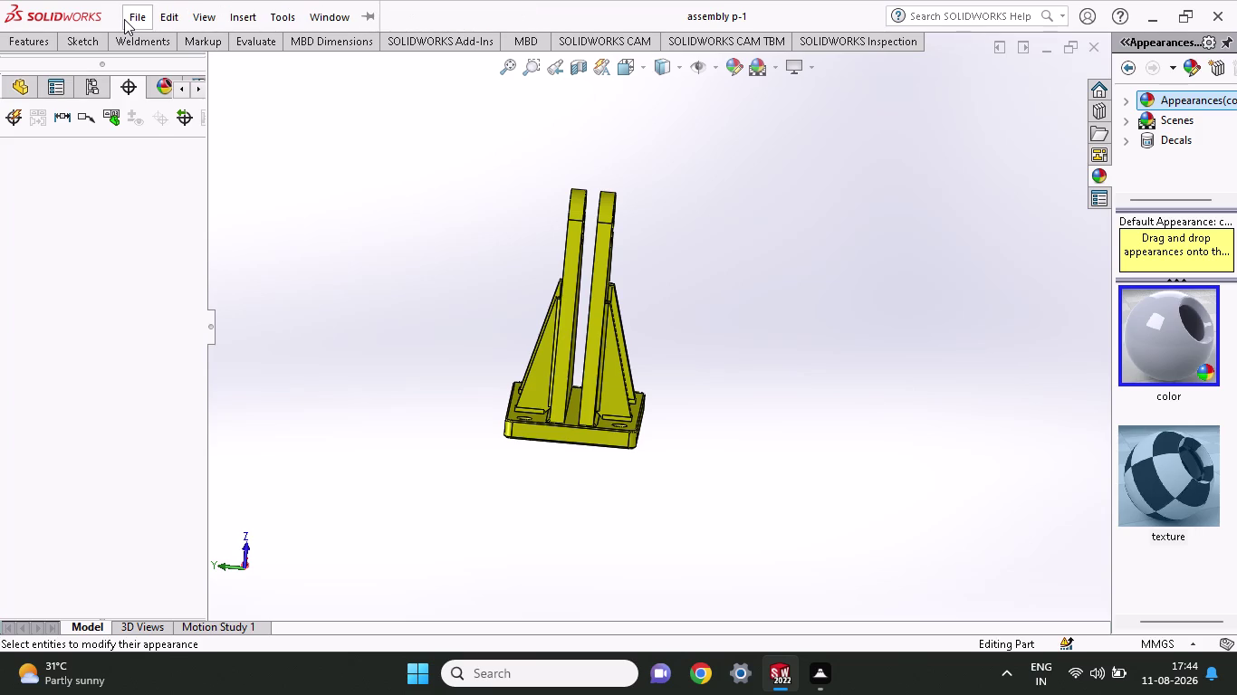
click(124, 19)
click(228, 192)
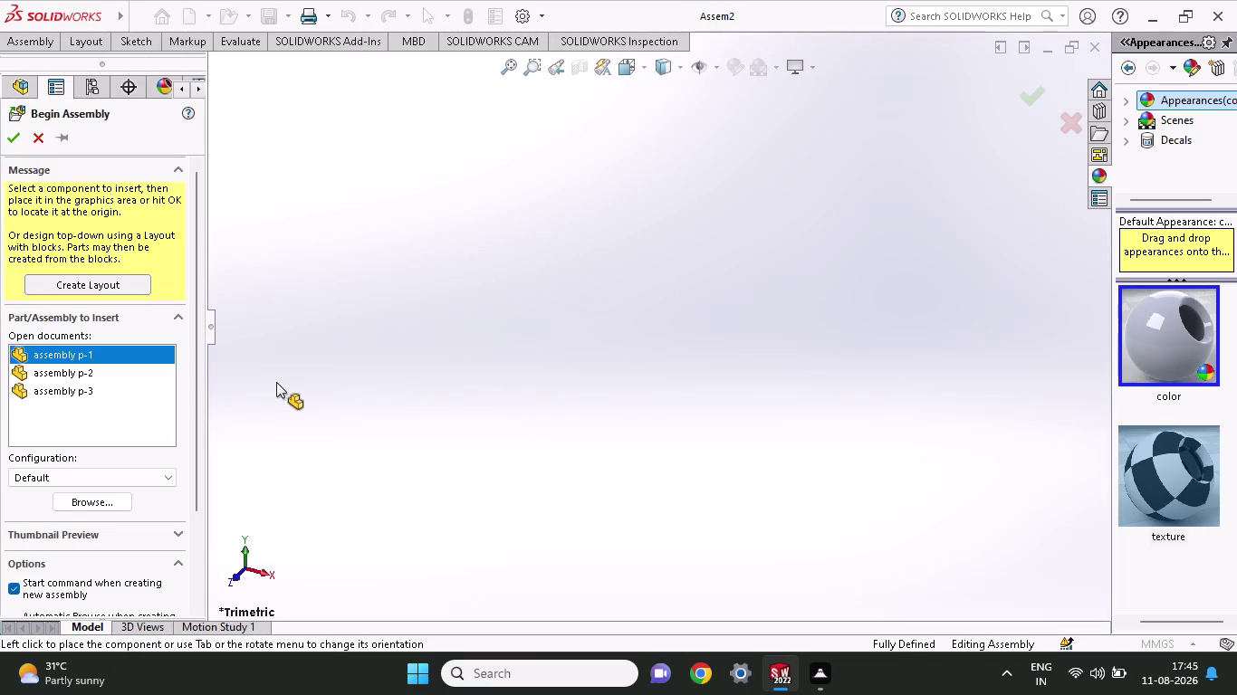
click(92, 355)
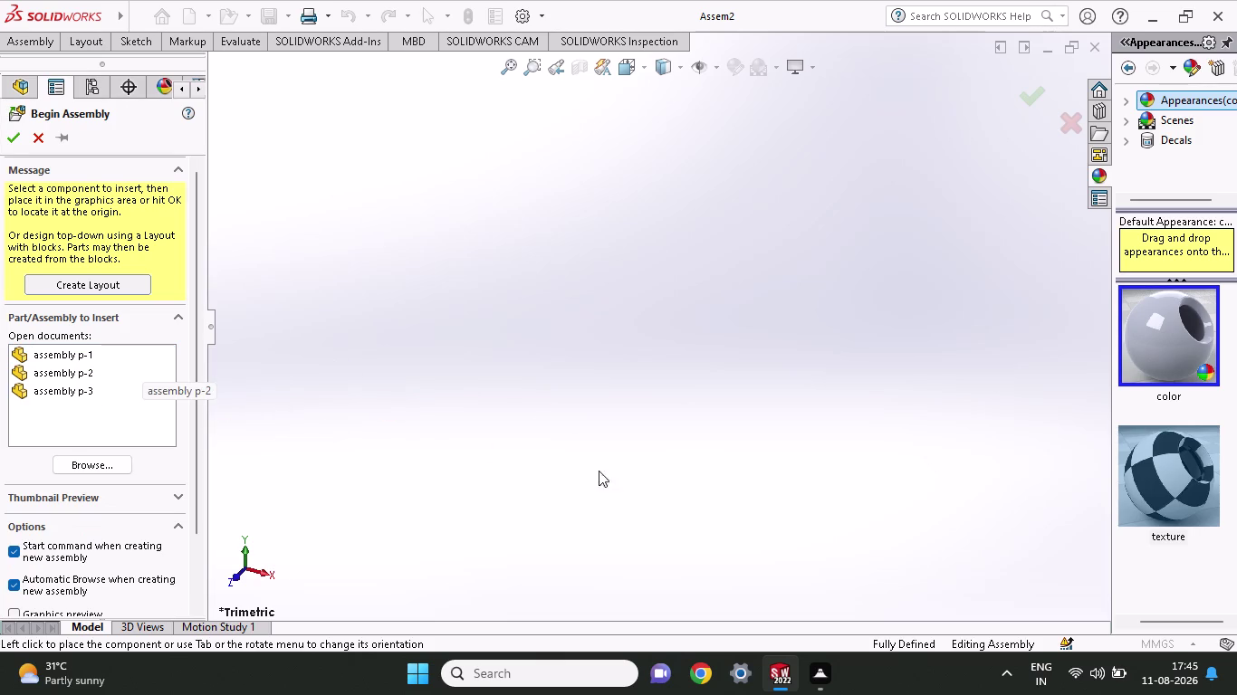
click(119, 351)
middle_drag(479, 411, 486, 297)
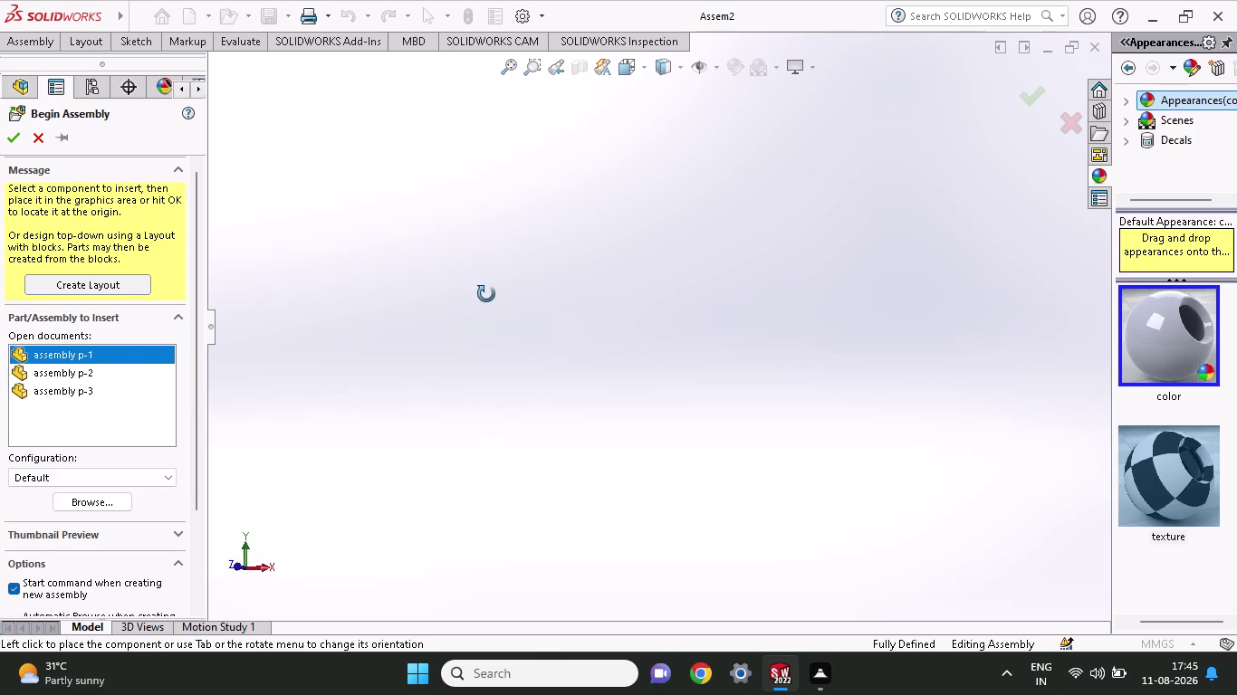
middle_drag(487, 297, 508, 259)
scroll(up, 3)
scroll(down, 3)
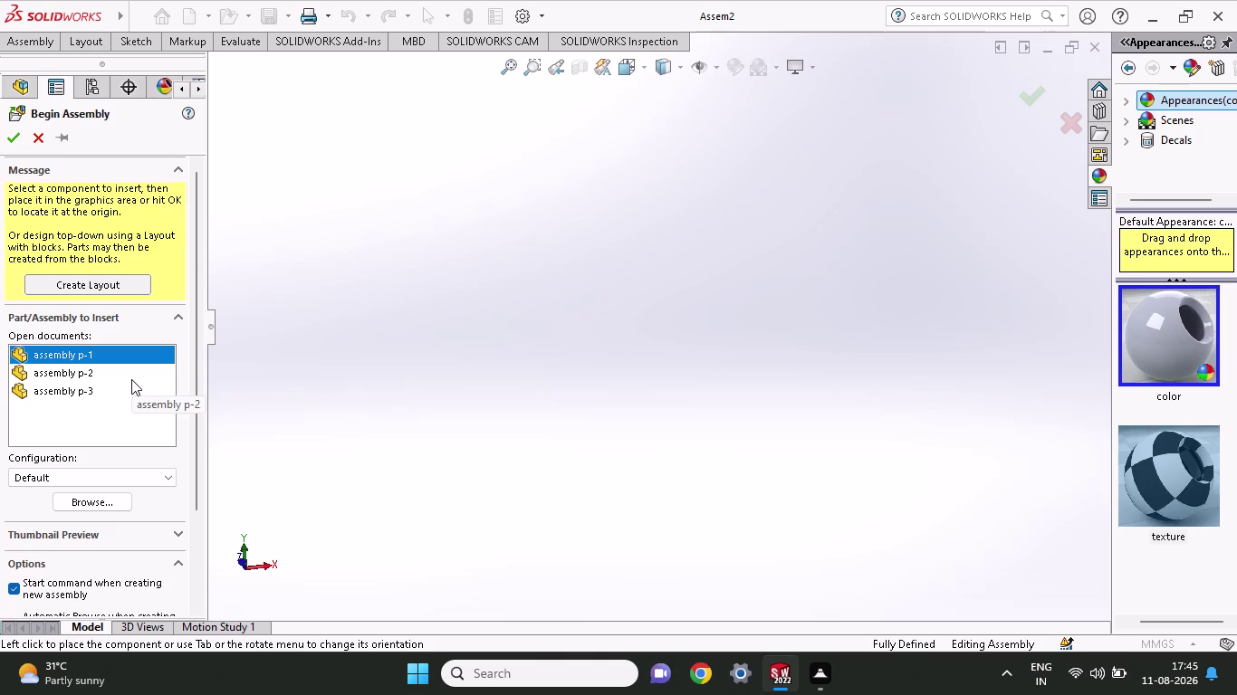
click(108, 506)
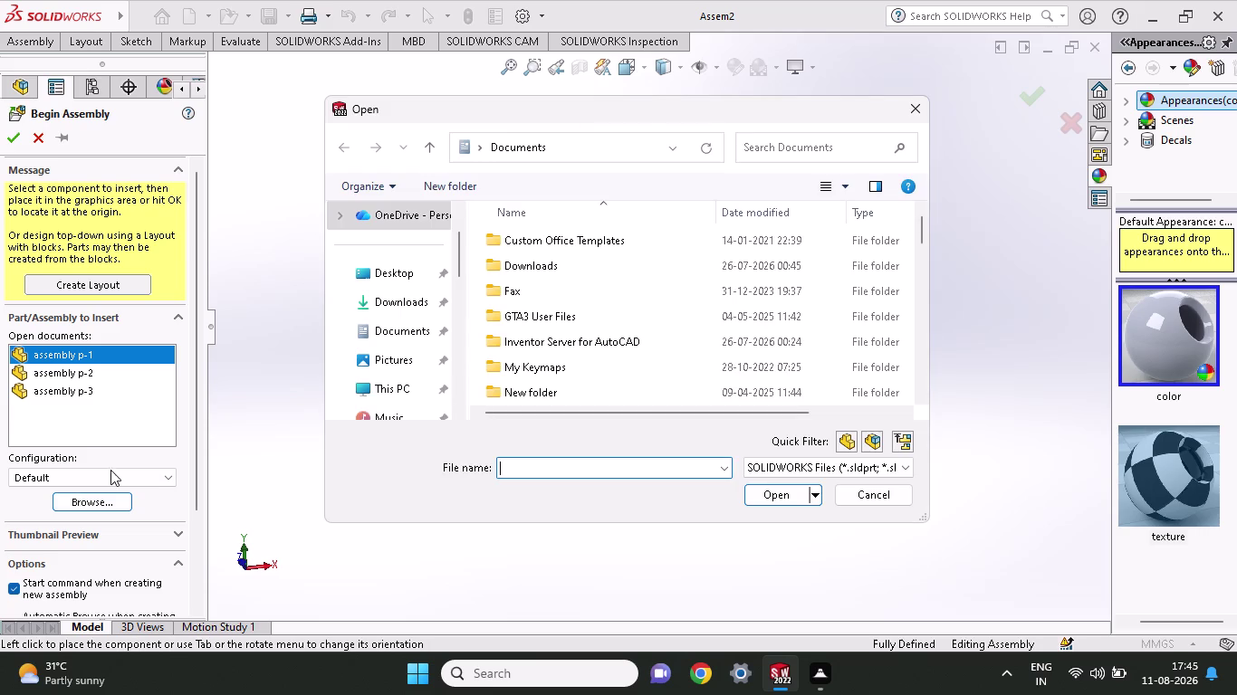
scroll(down, 3)
scroll(down, 3)
scroll(down, 3)
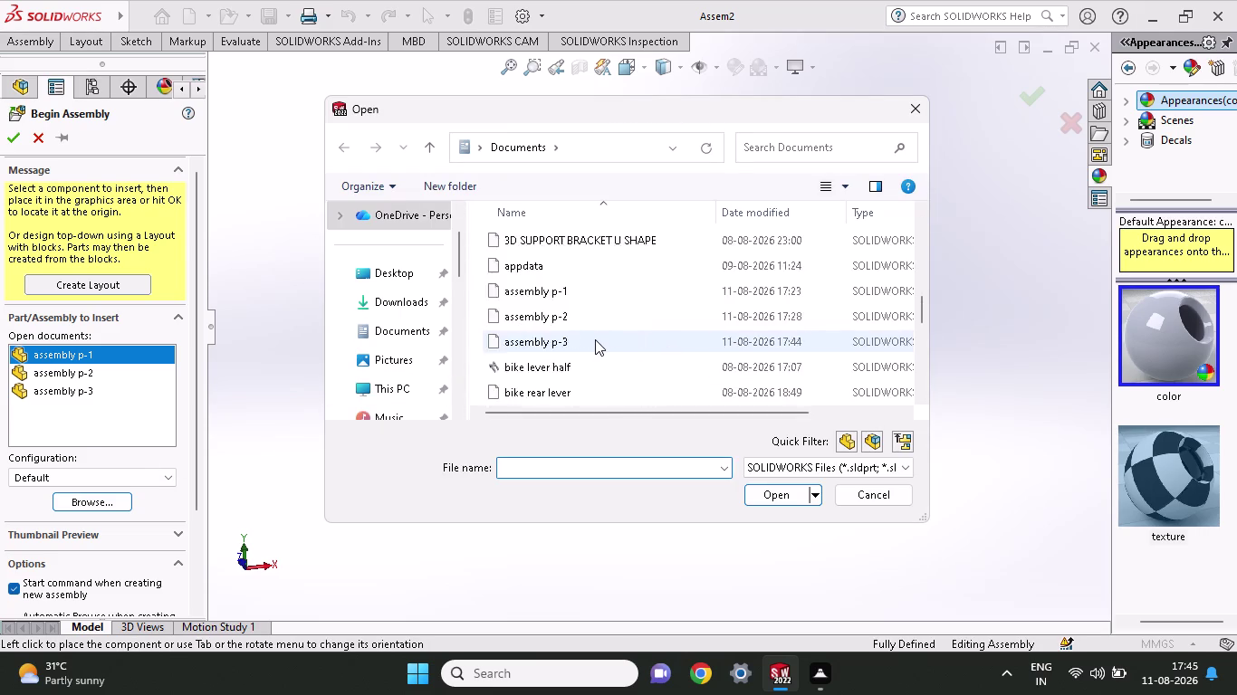
scroll(down, 3)
scroll(down, 3)
scroll(up, 3)
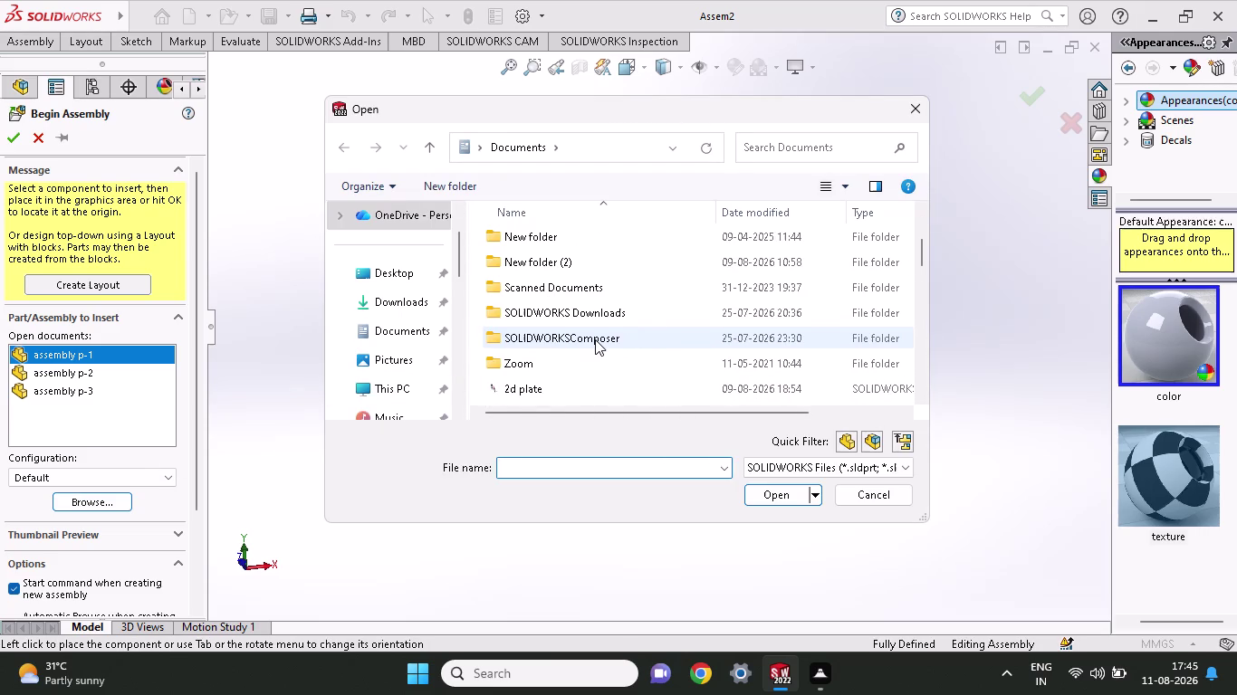
scroll(down, 3)
scroll(down, 3)
scroll(down, 3)
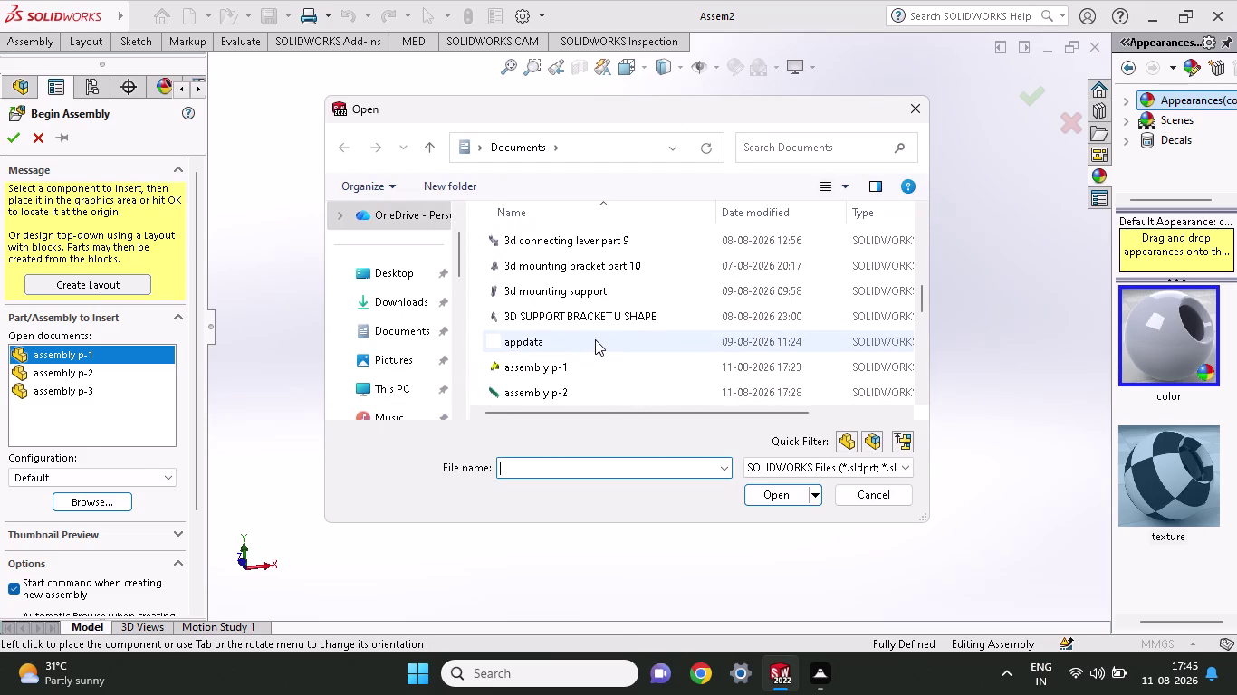
scroll(down, 3)
scroll(up, 3)
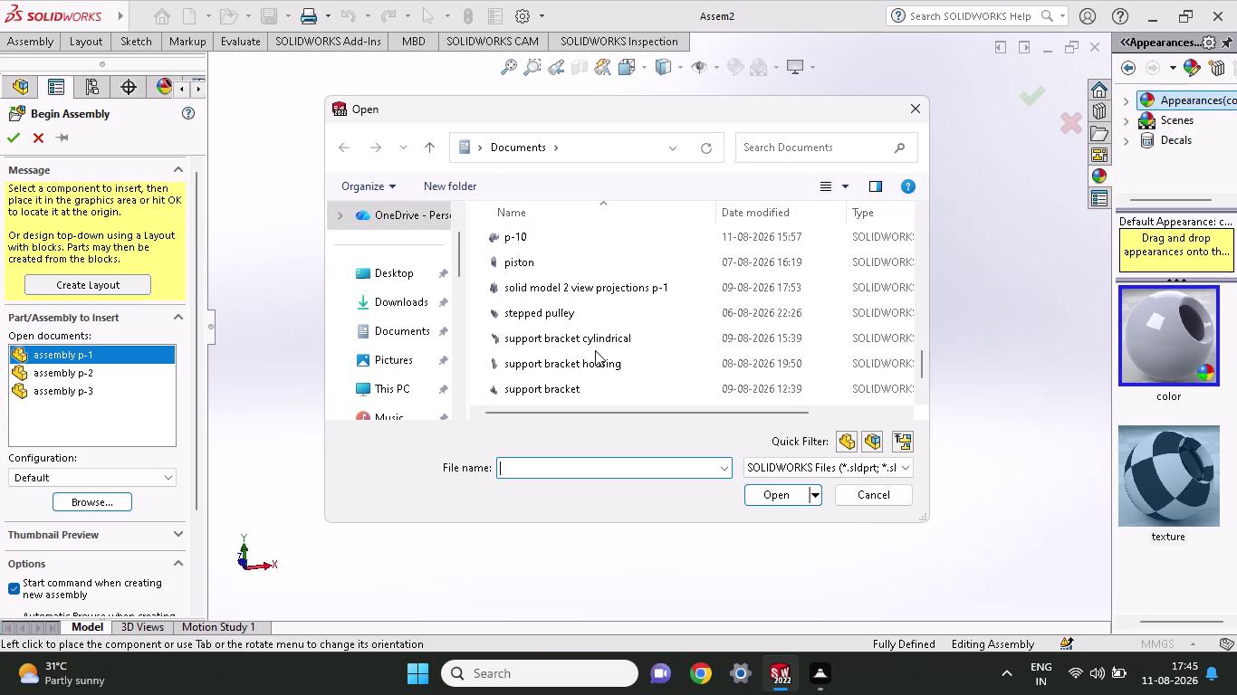
scroll(down, 3)
scroll(up, 3)
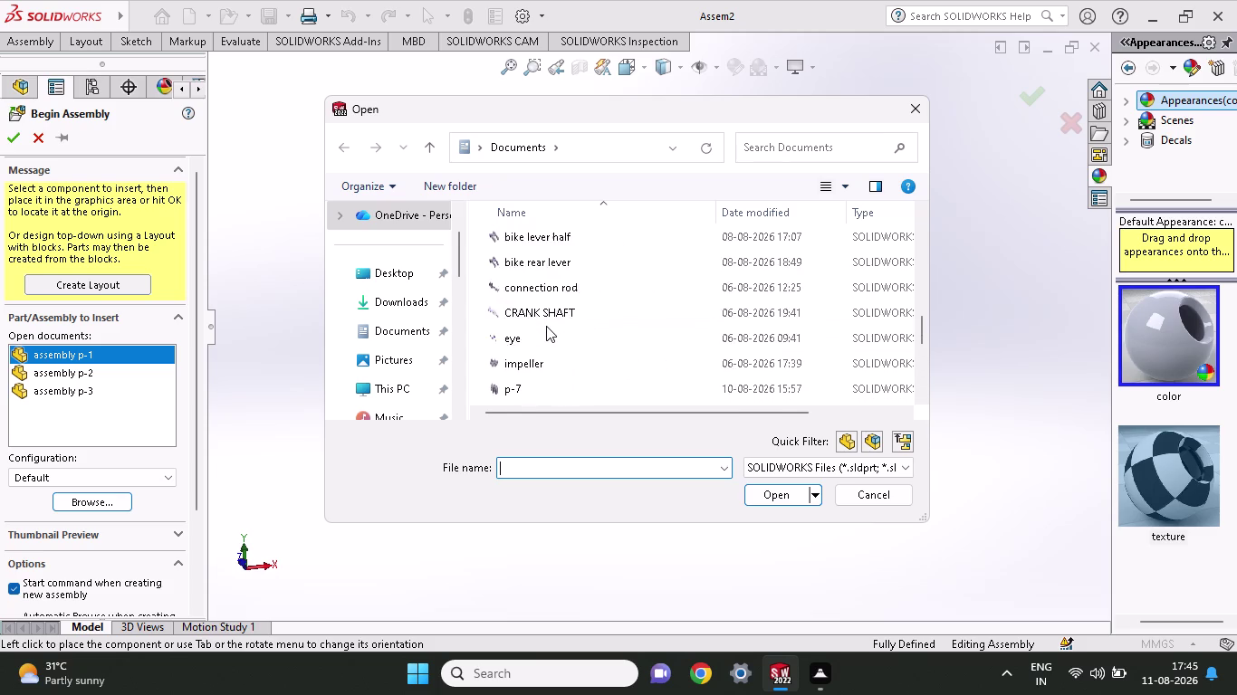
scroll(up, 3)
scroll(up, 3)
scroll(up, 3)
scroll(up, 3)
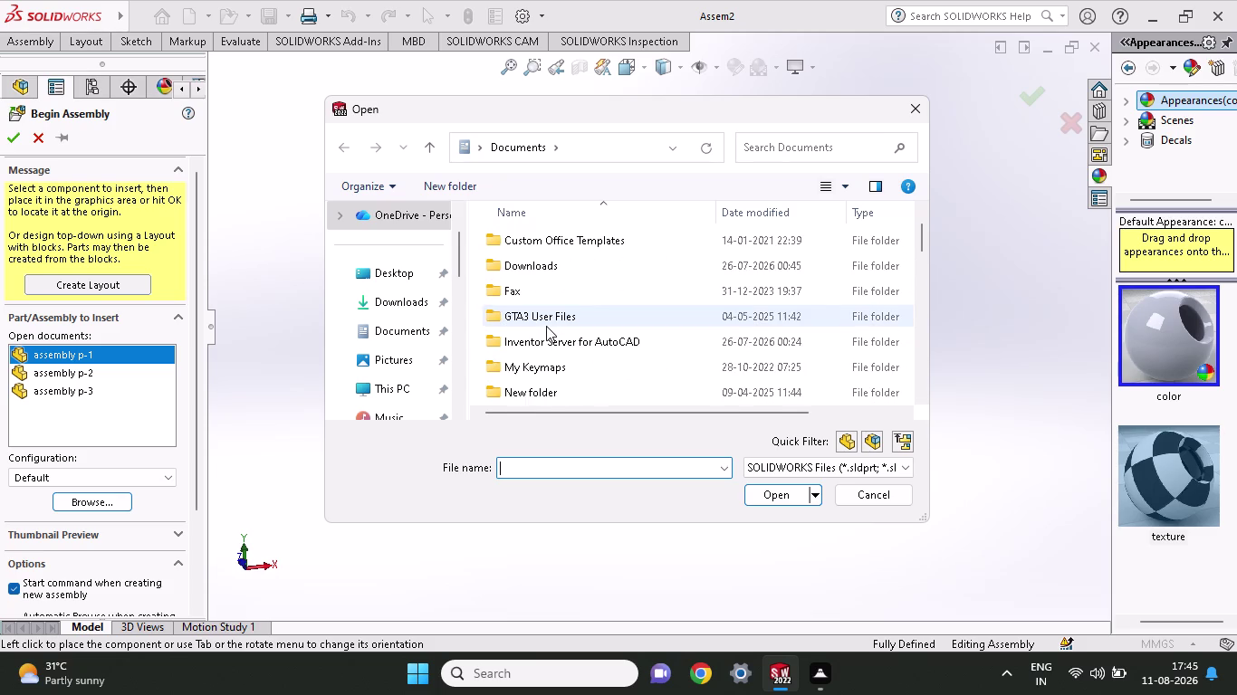
scroll(up, 3)
scroll(down, 3)
scroll(down, 3)
scroll(down, 3)
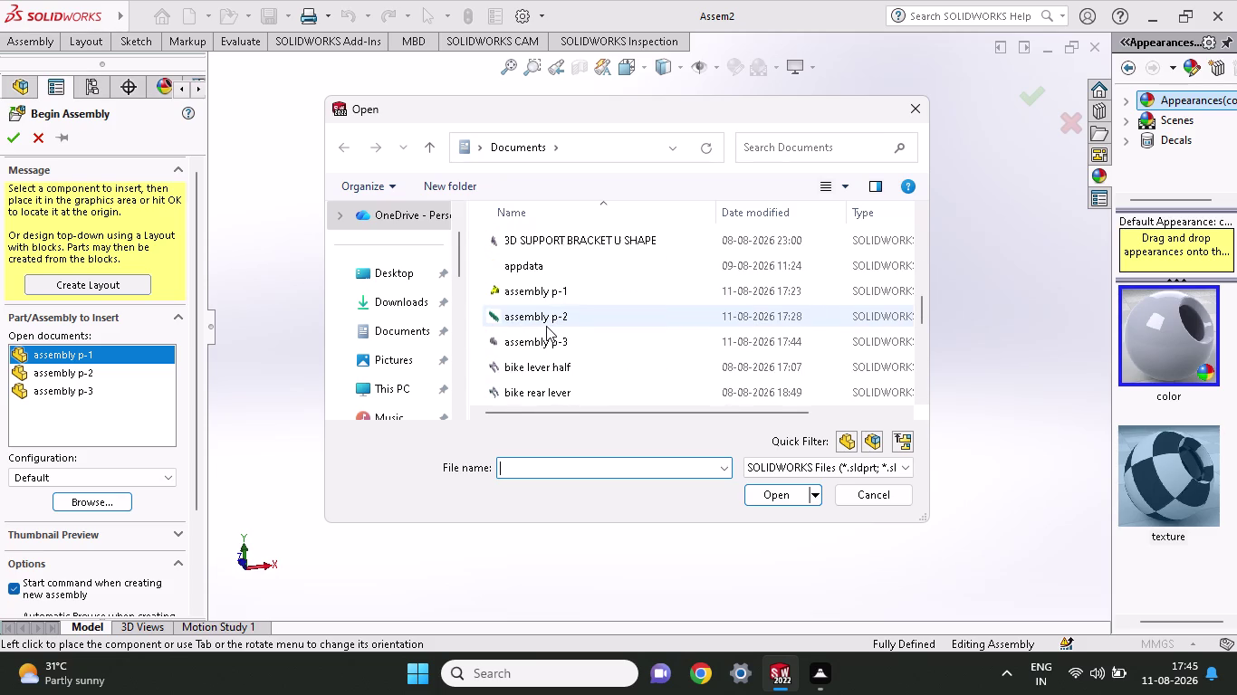
scroll(down, 3)
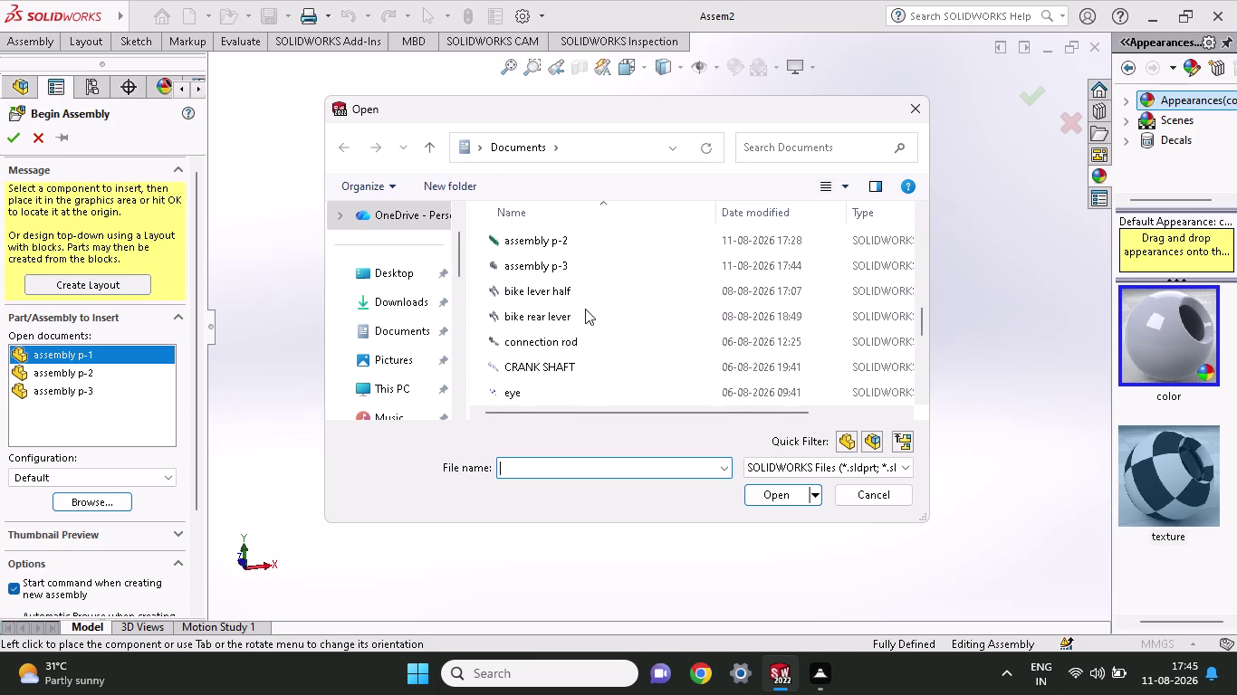
scroll(up, 3)
click(573, 290)
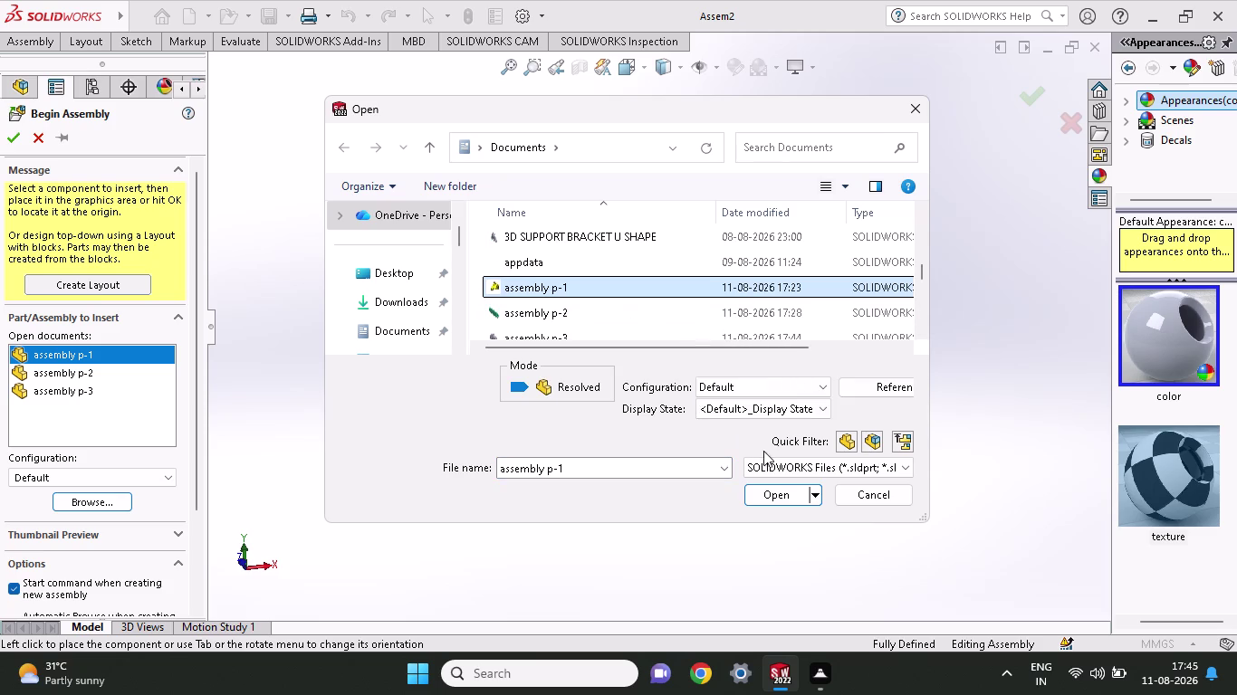
click(772, 499)
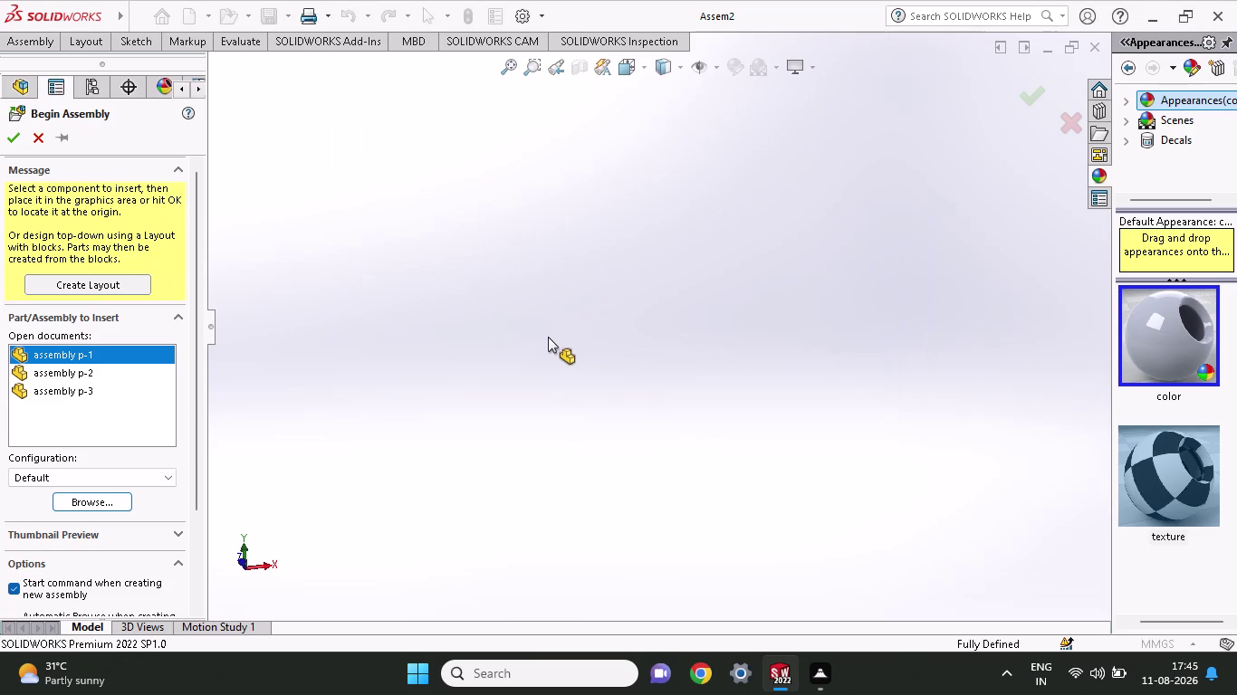
scroll(up, 3)
scroll(down, 3)
scroll(down, 3)
click(85, 372)
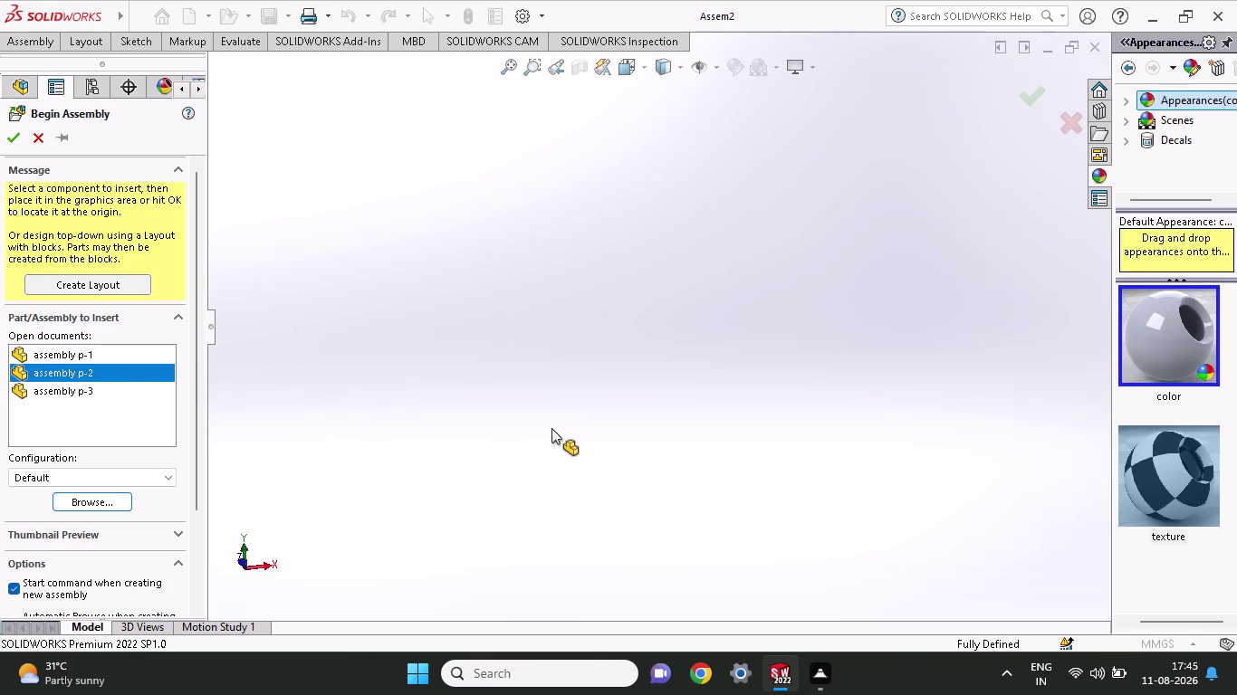
click(90, 483)
click(86, 496)
click(88, 503)
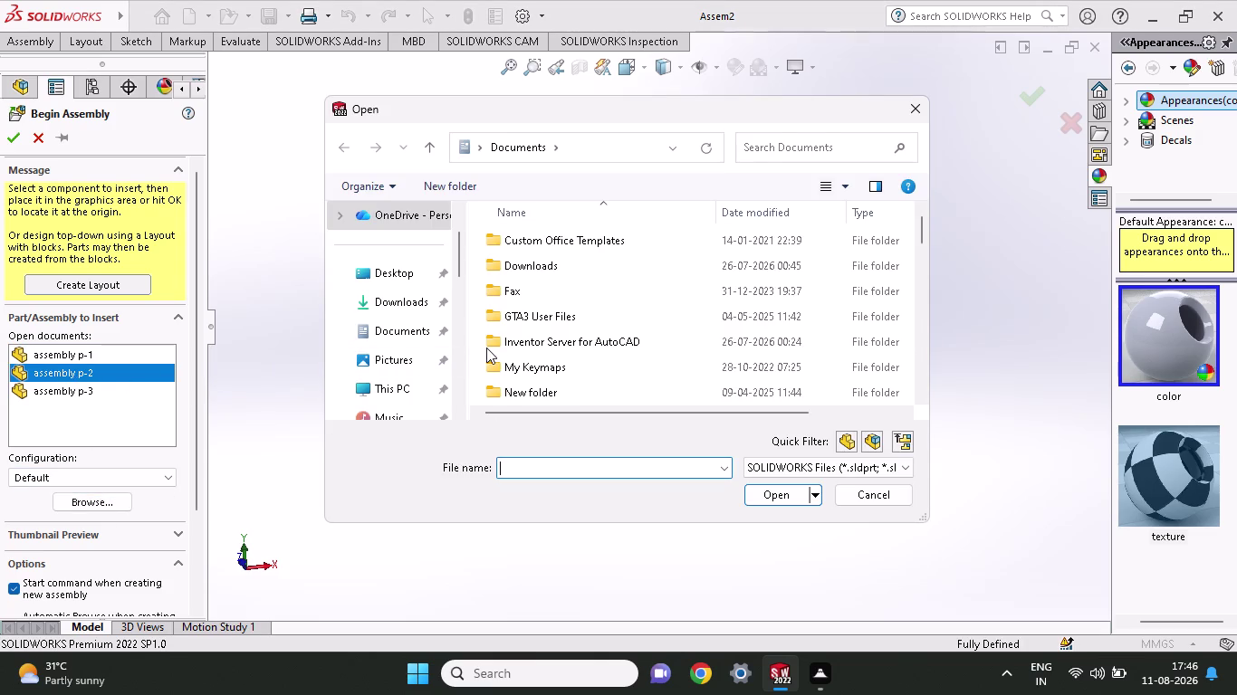
scroll(down, 3)
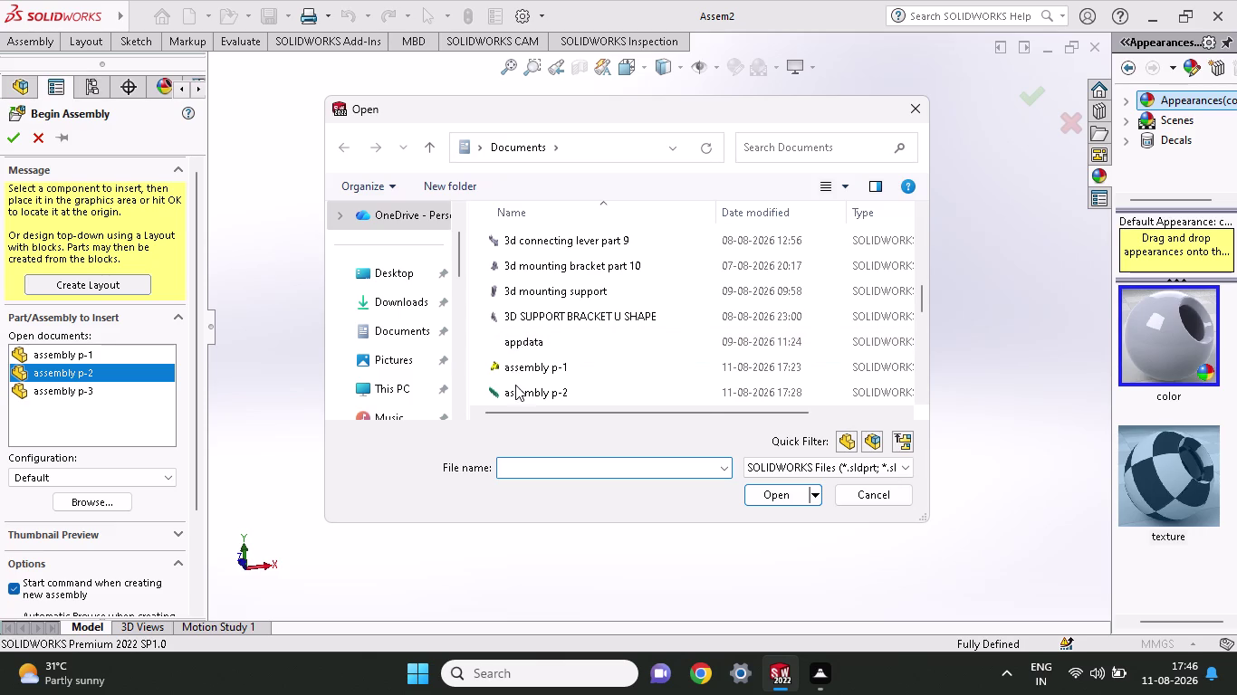
click(515, 385)
click(792, 508)
click(791, 502)
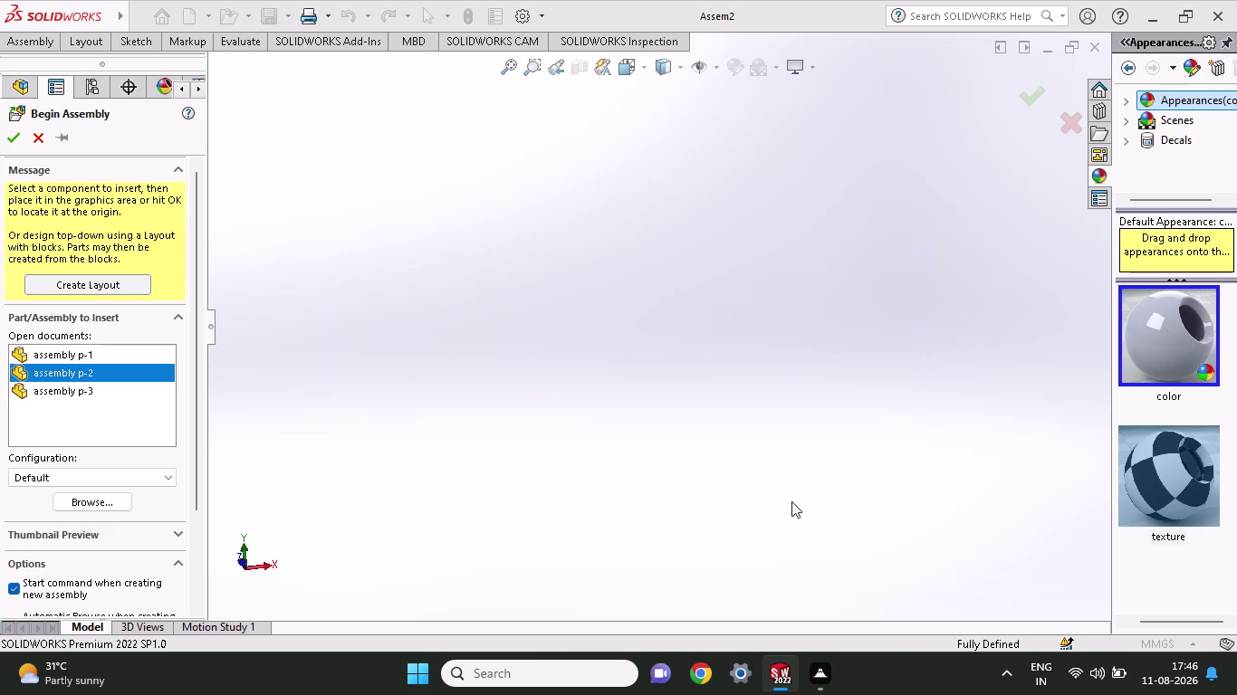
Place green link p-2 in Assem2, then switch to the assembly p-1 window.
scroll(up, 3)
click(1037, 86)
click(1032, 99)
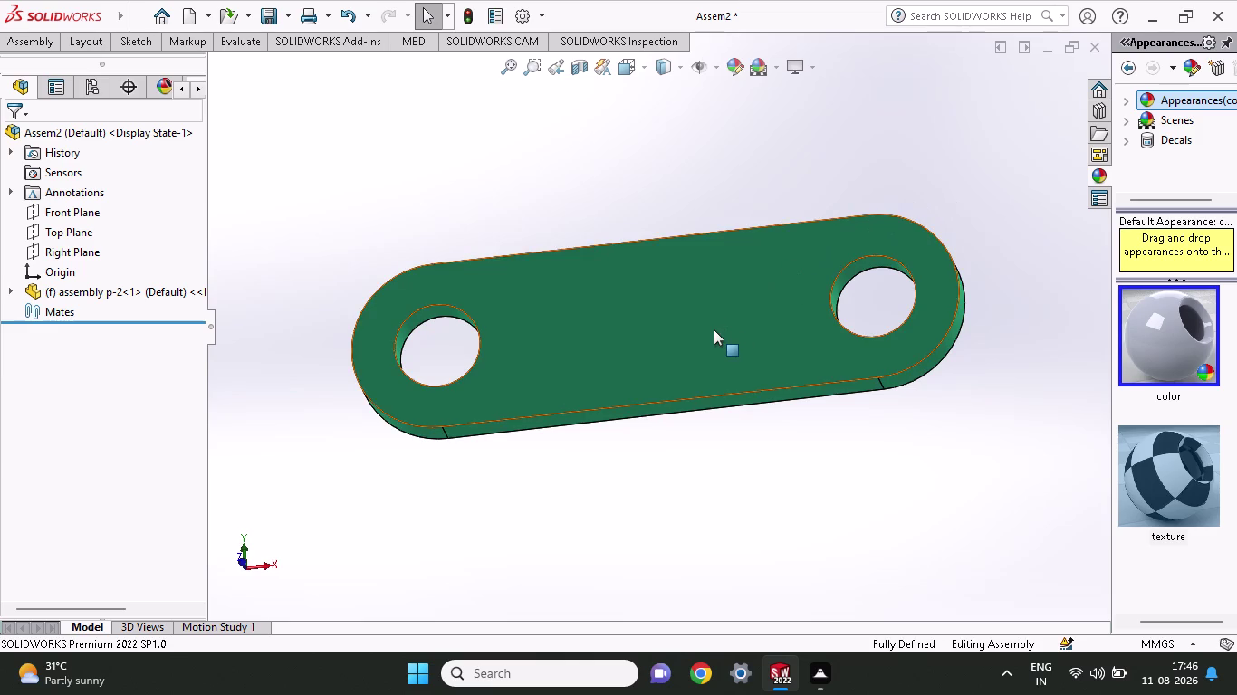
scroll(up, 3)
scroll(up, 3)
scroll(down, 3)
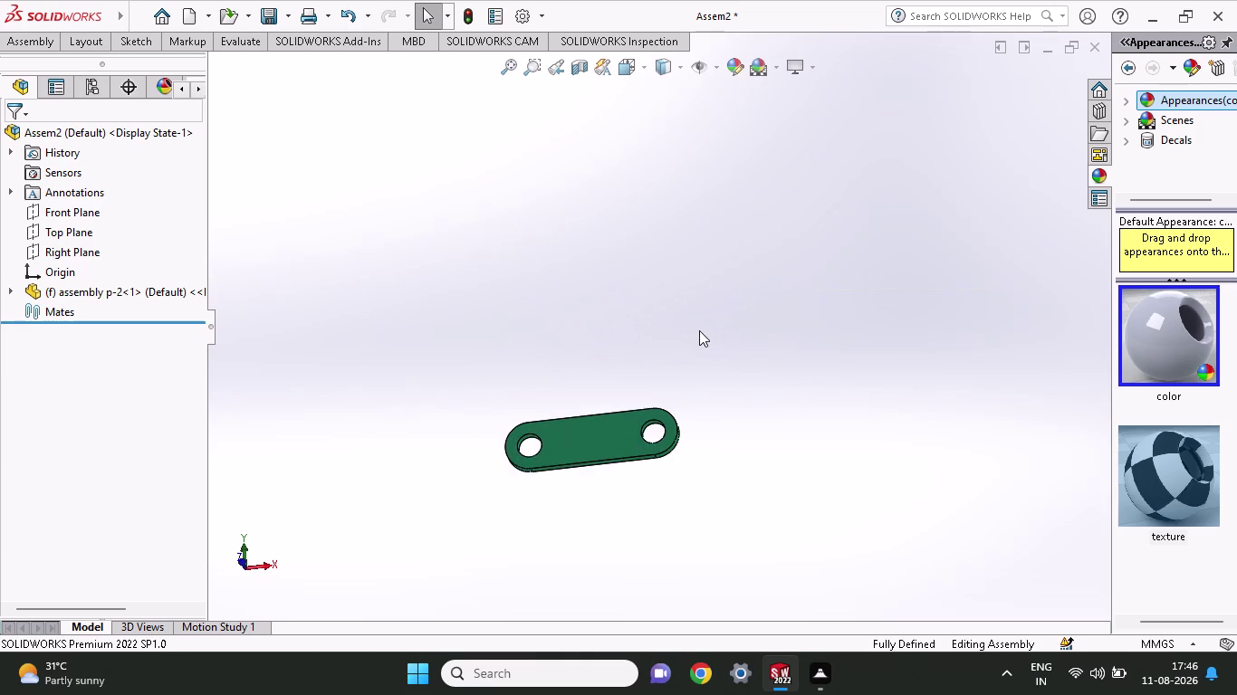
scroll(down, 3)
scroll(down, 3)
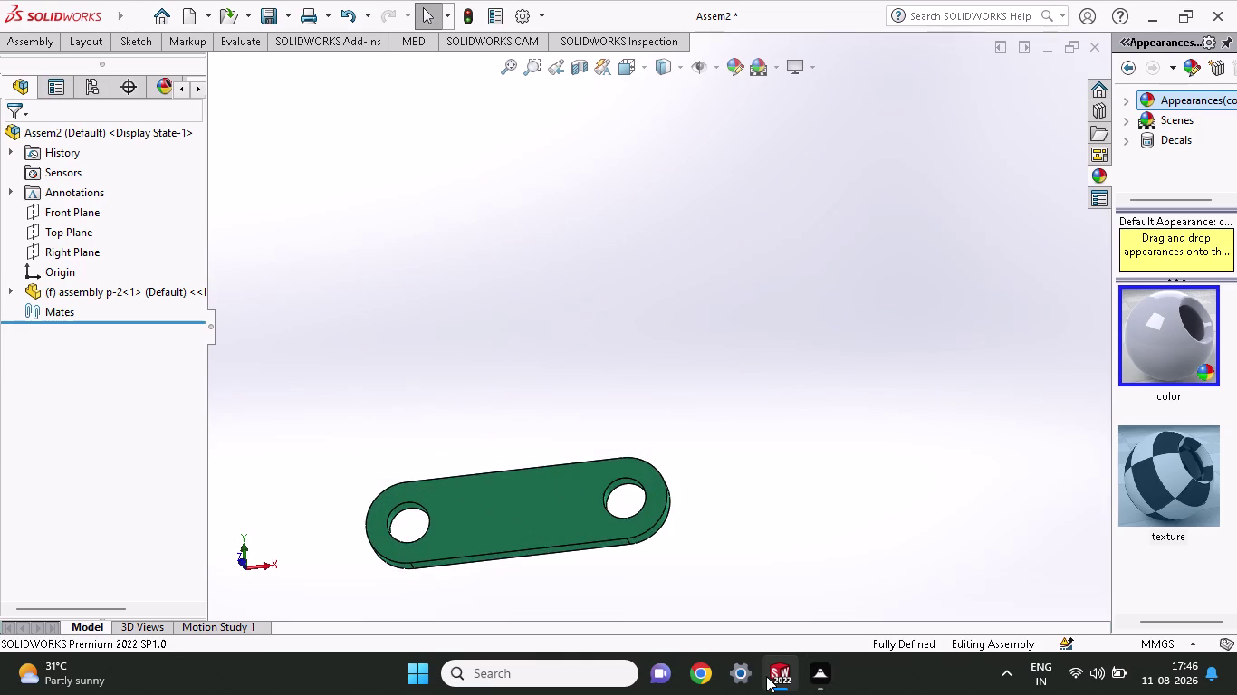
click(562, 586)
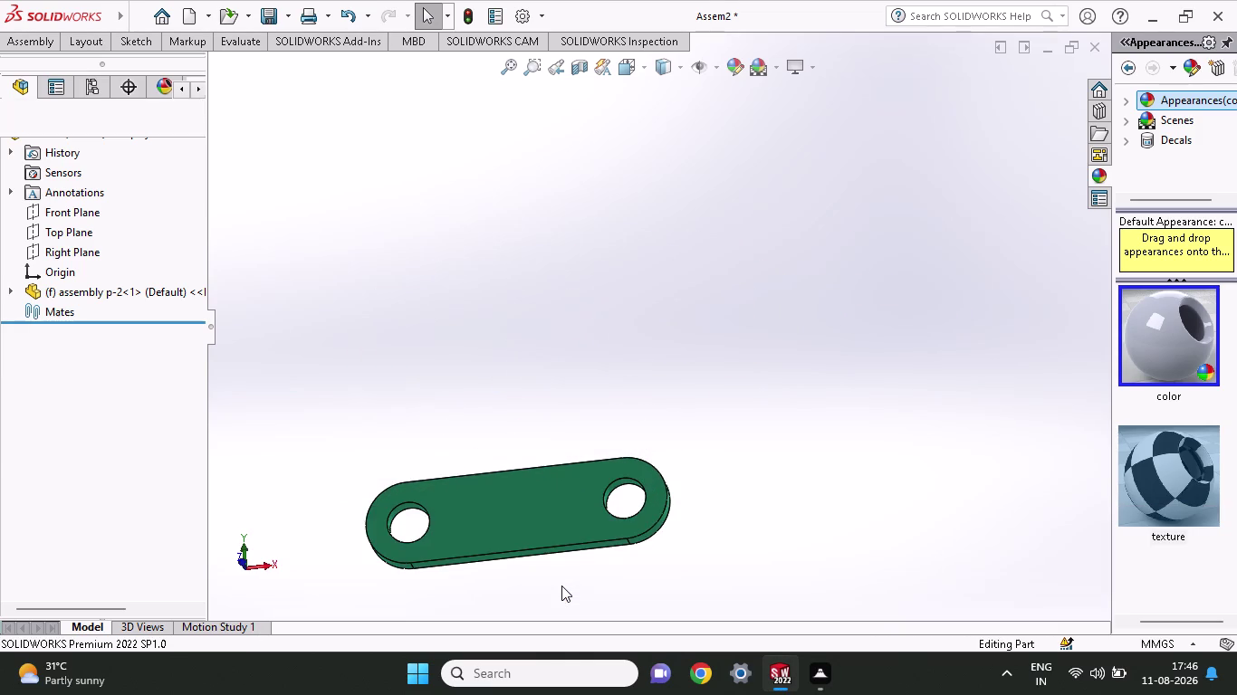
scroll(up, 3)
scroll(down, 3)
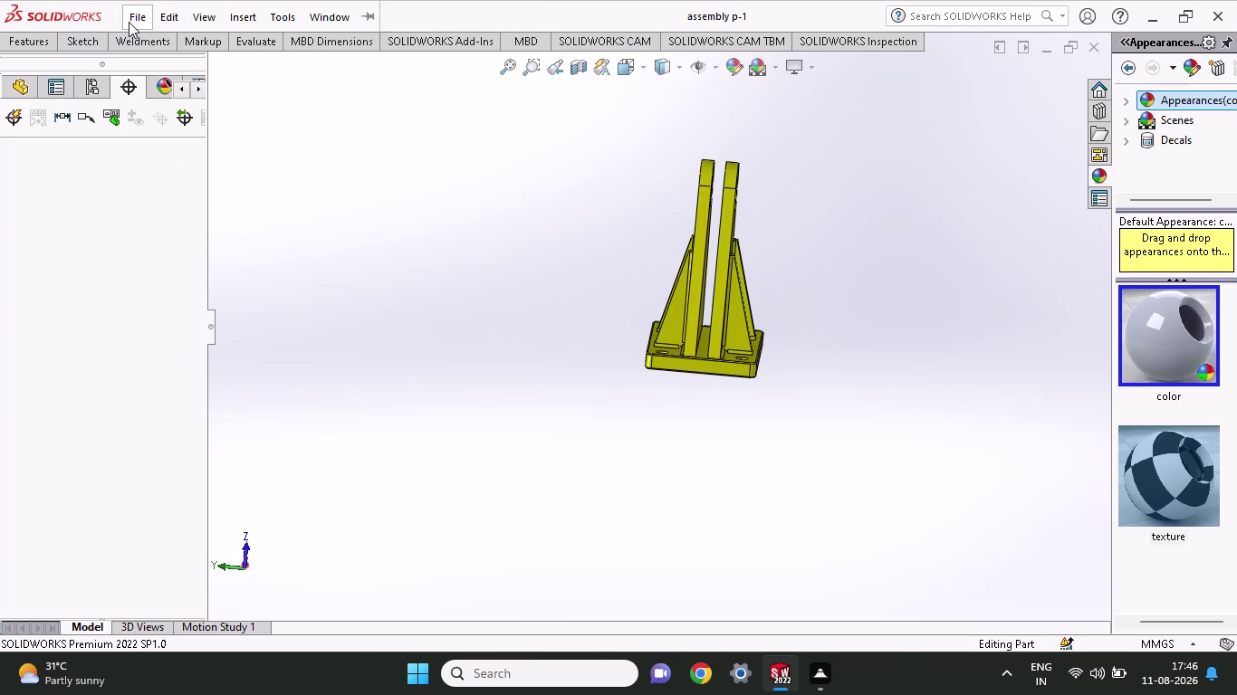
Create Assem3 from the bracket part with File > Make Assembly from Part.
click(128, 21)
click(182, 191)
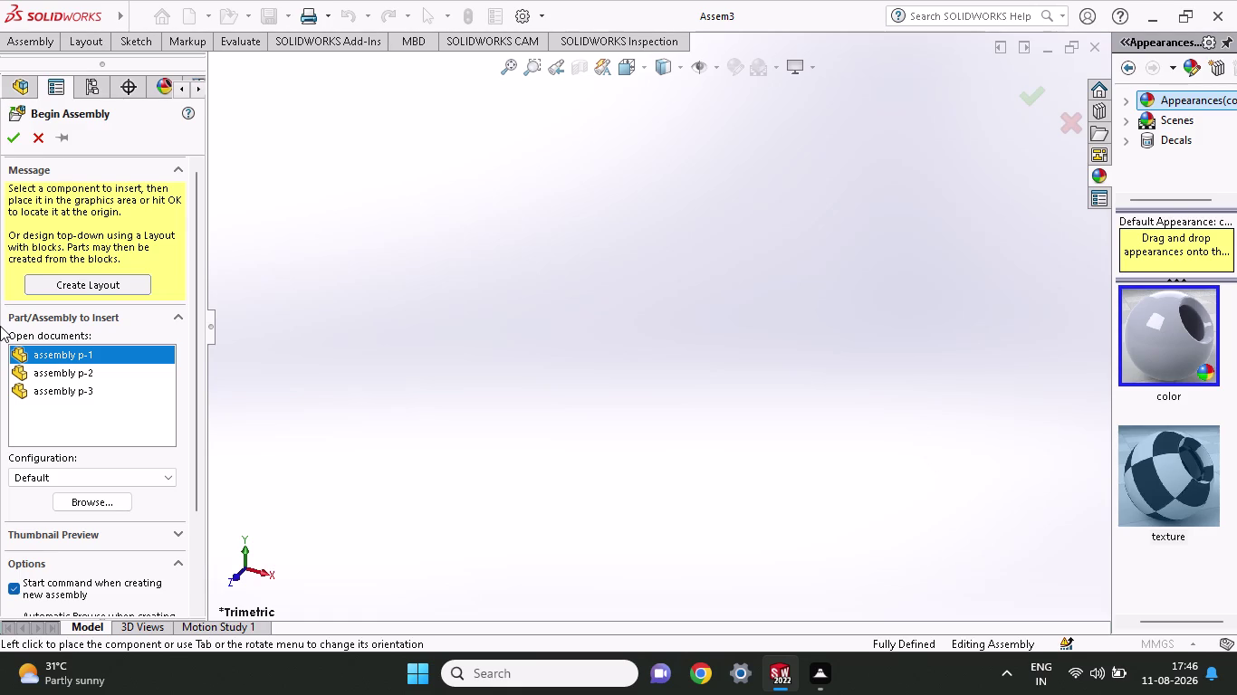
click(802, 394)
click(663, 378)
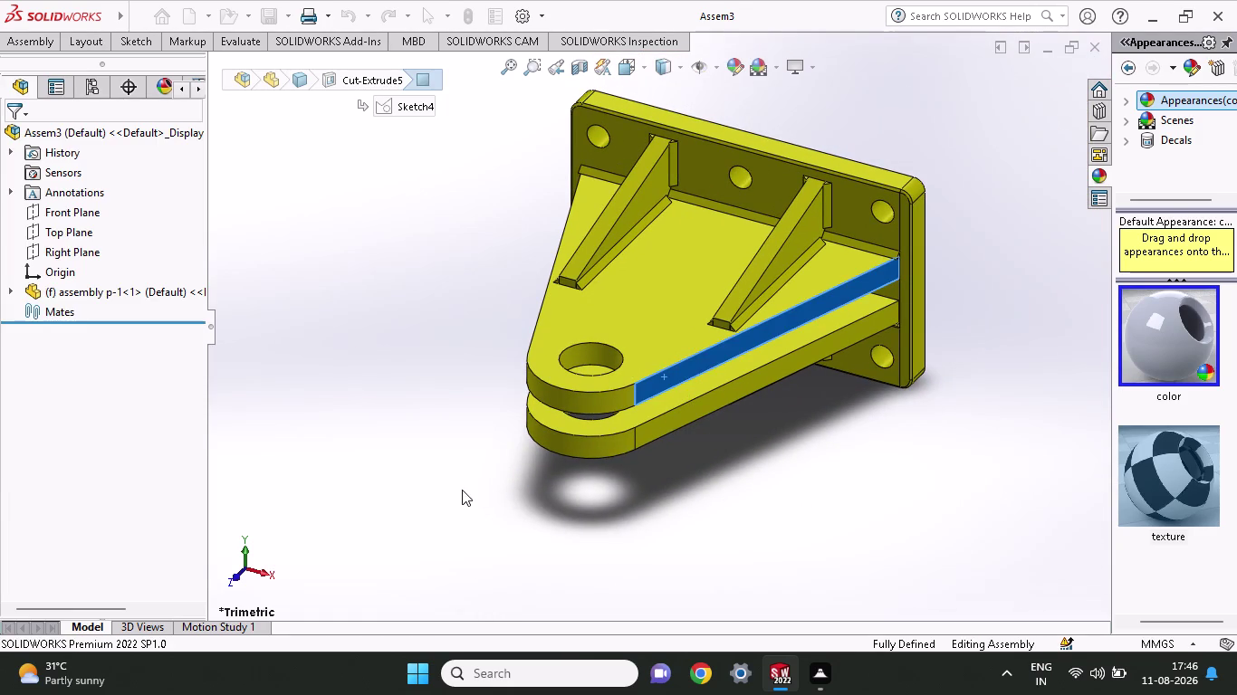
middle_drag(456, 485, 460, 440)
click(453, 427)
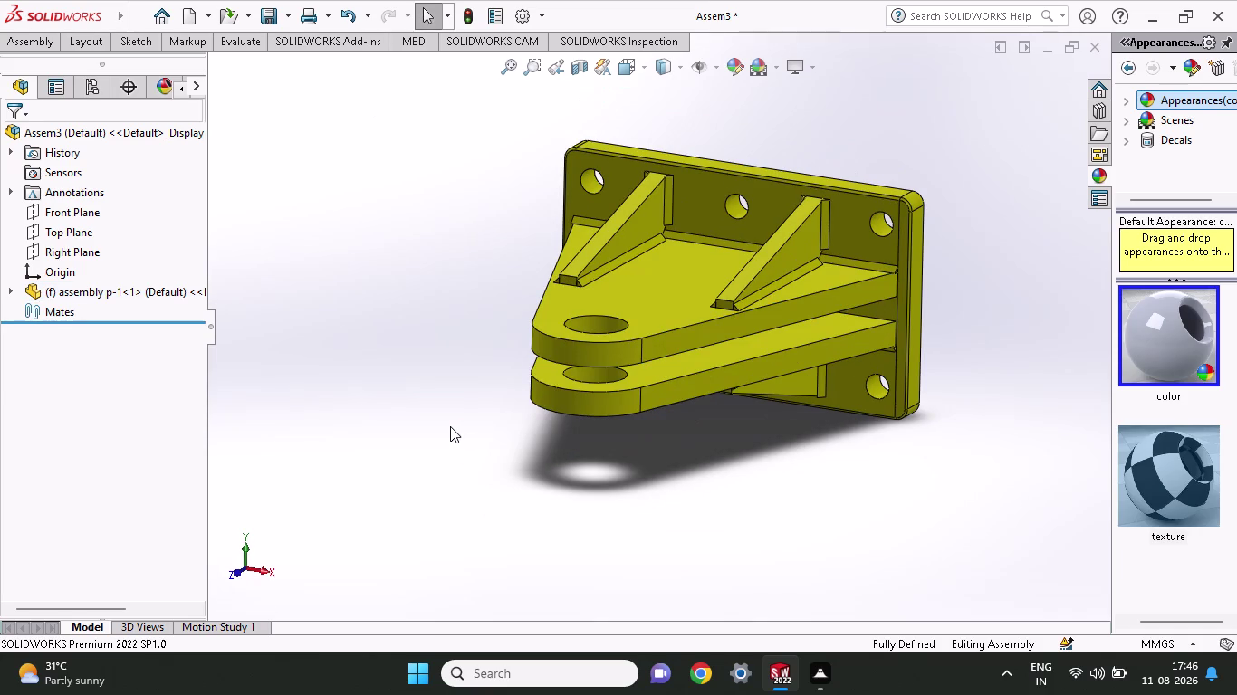
click(29, 41)
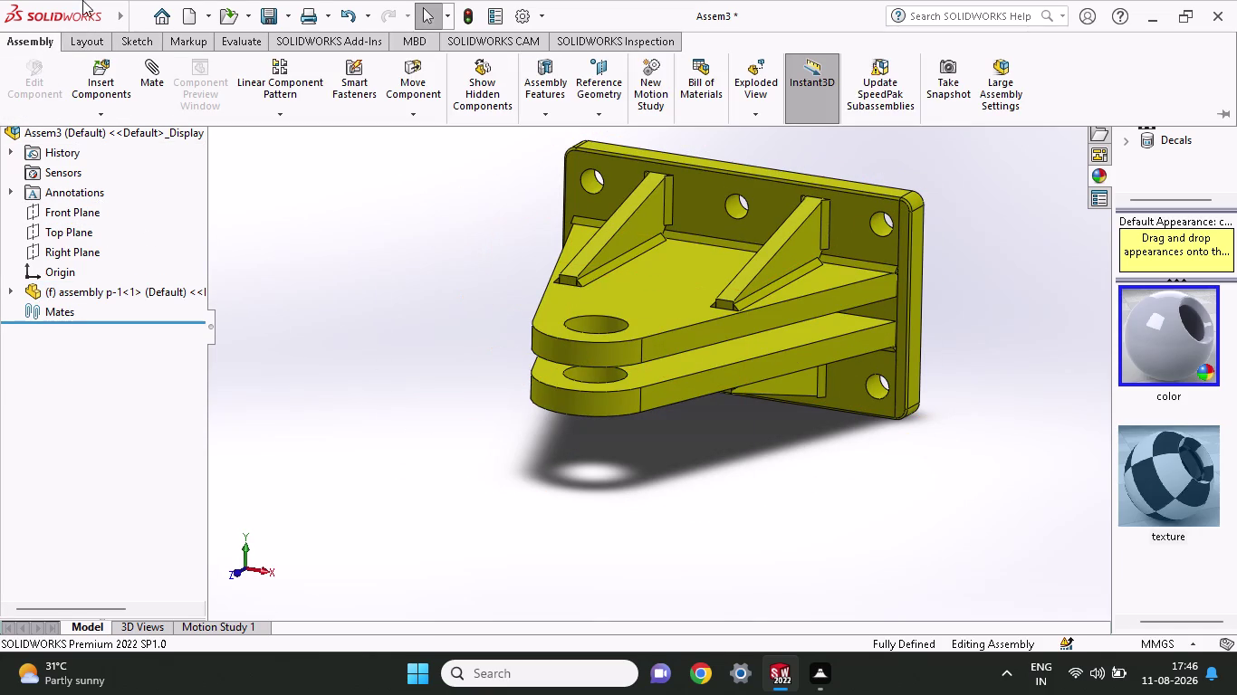
click(93, 48)
click(41, 48)
click(136, 19)
click(186, 182)
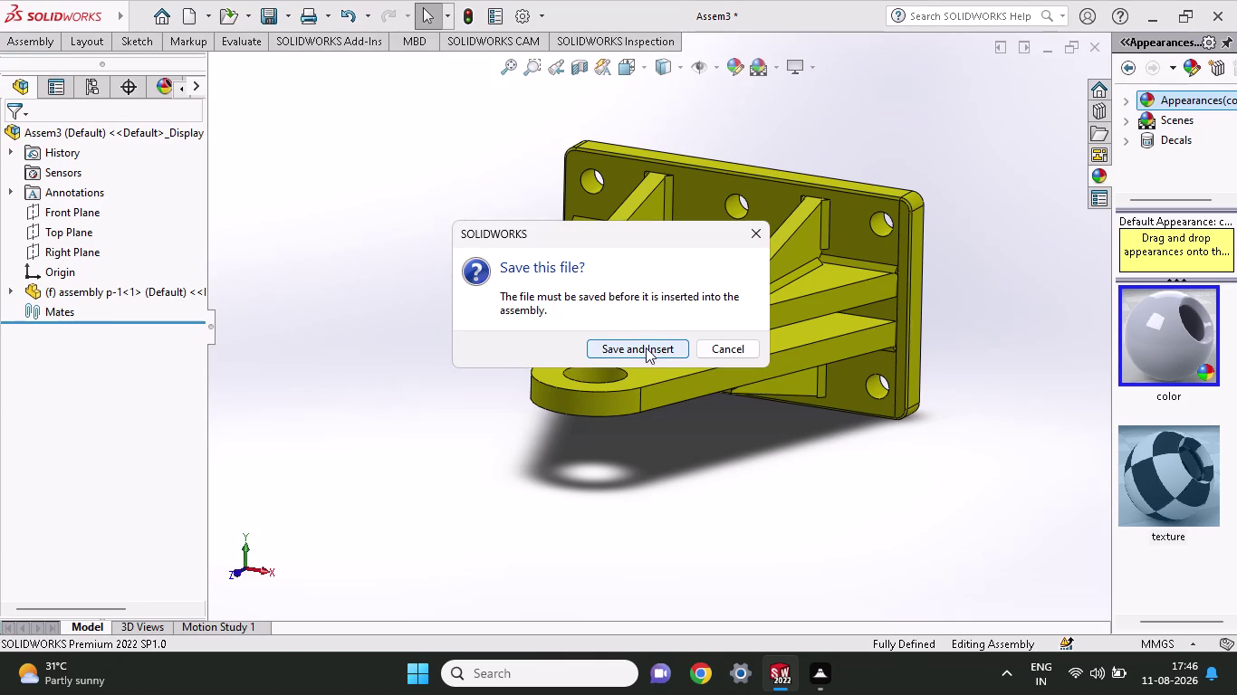
click(651, 347)
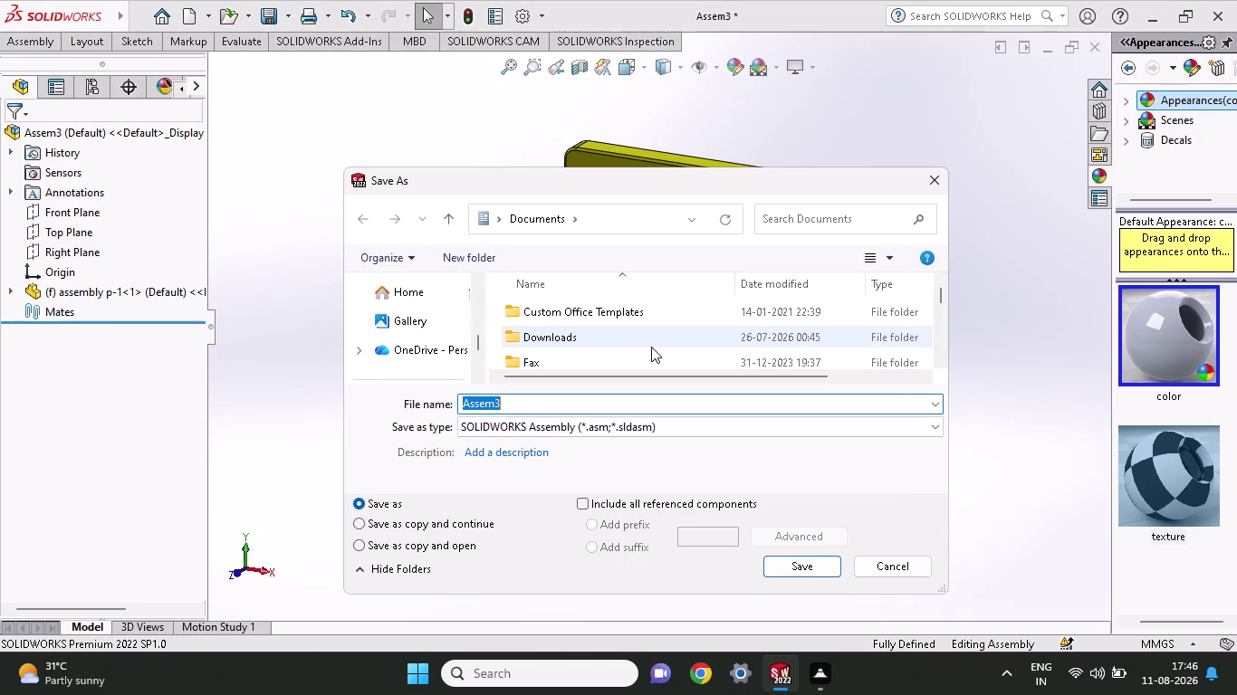
click(934, 182)
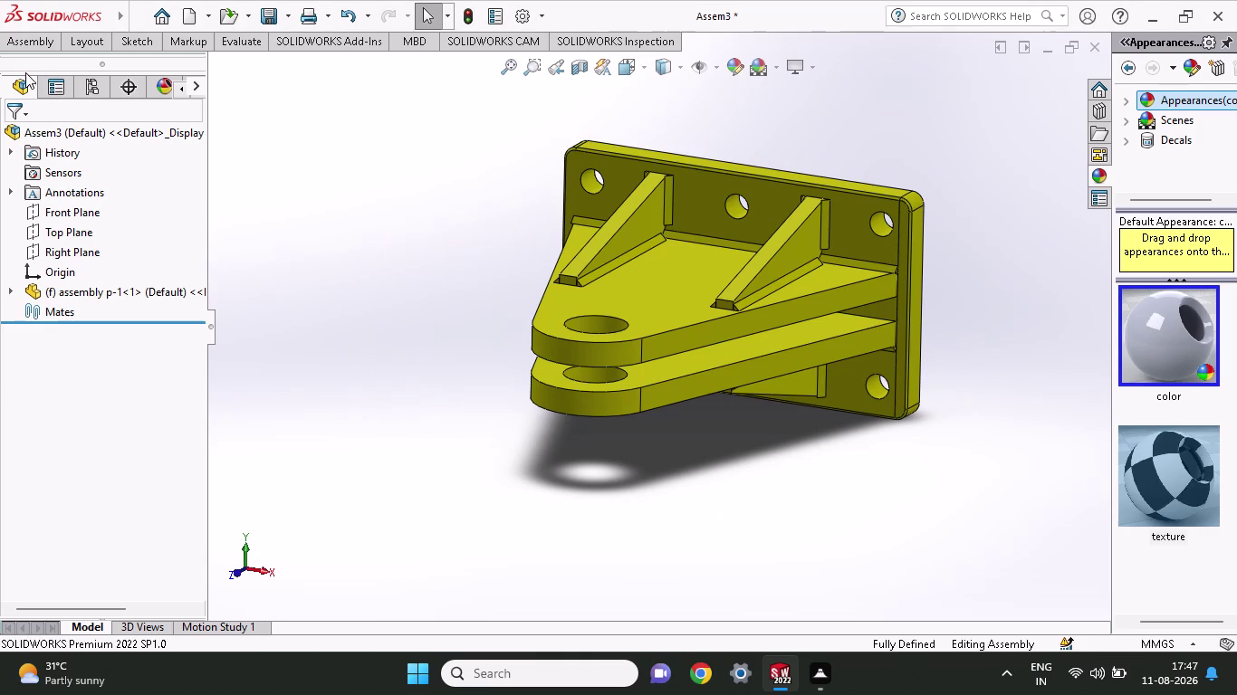
click(34, 43)
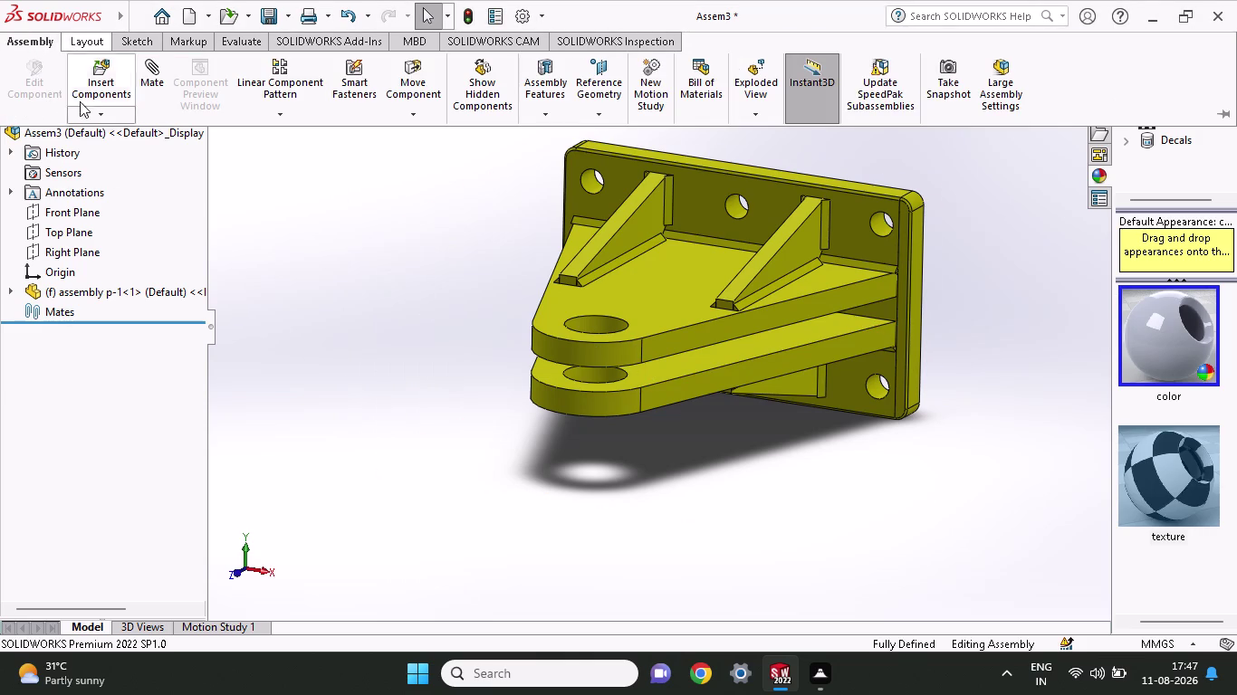
click(249, 212)
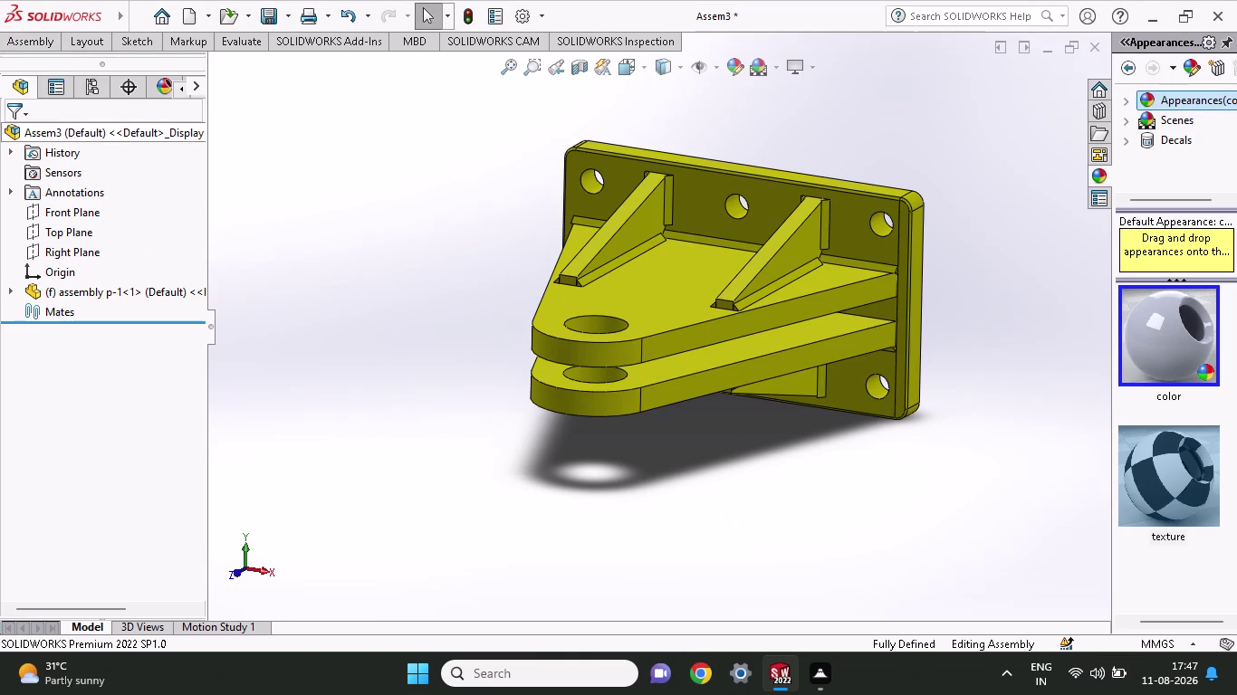
click(92, 91)
click(114, 92)
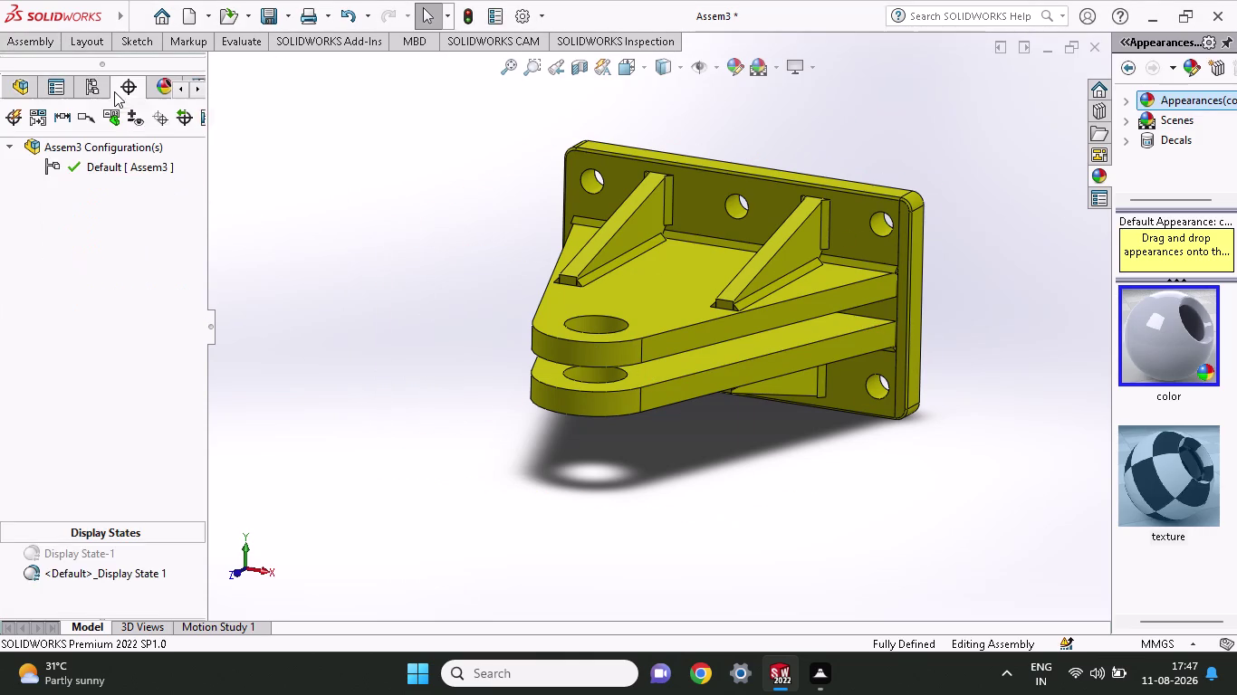
click(159, 91)
click(29, 96)
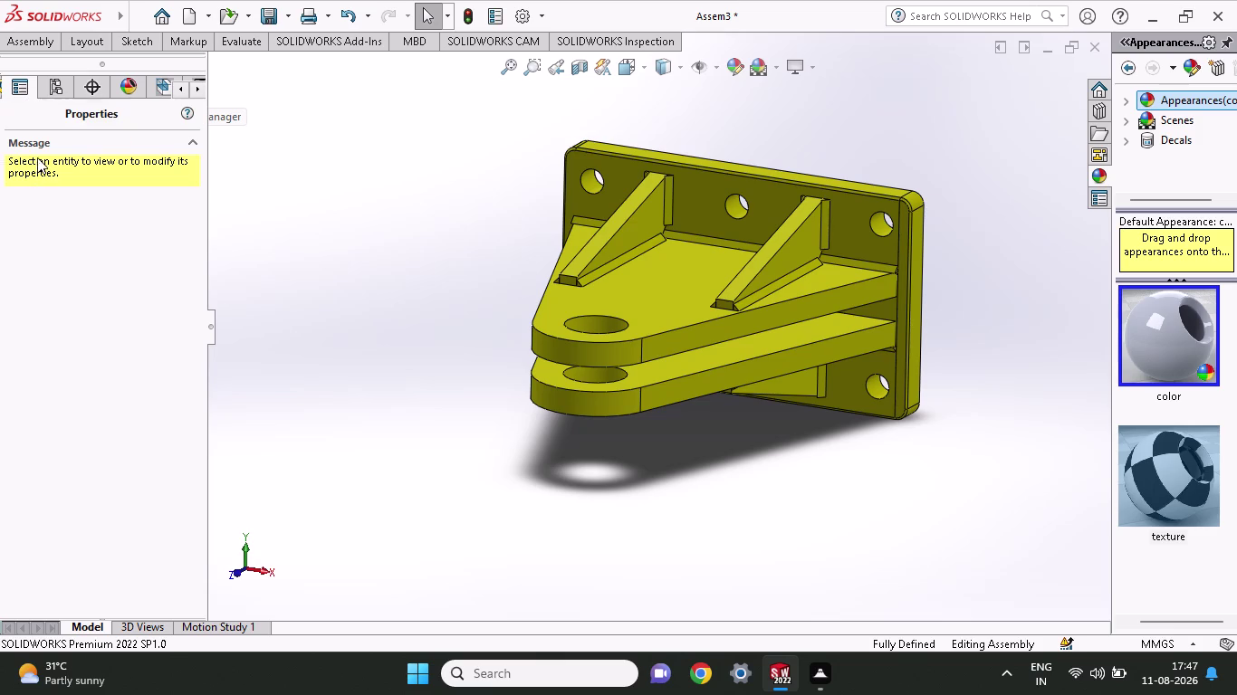
right_click(273, 134)
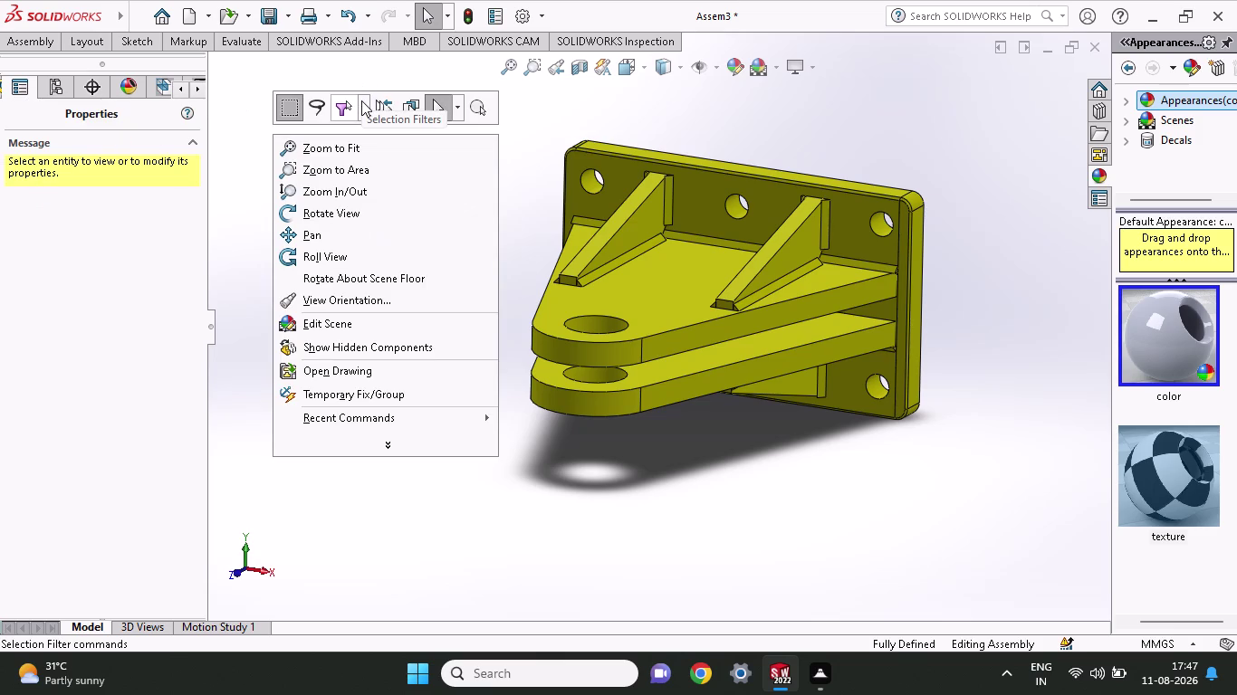
key(ctrl+z)
key(ctrl+z)
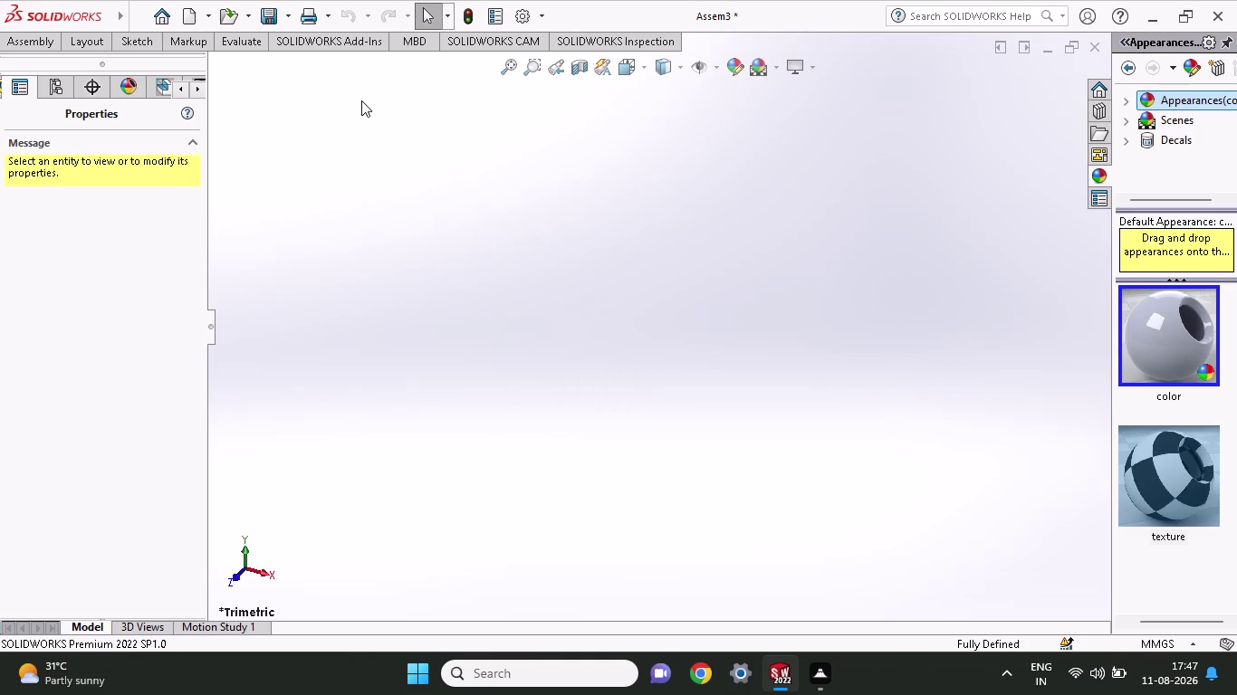
Undo the recent changes in Assem3 and switch to the assembly p-1 part document.
key(ctrl+z)
key(ctrl+z)
key(Escape)
click(341, 260)
key(ctrl+z)
key(ctrl+z)
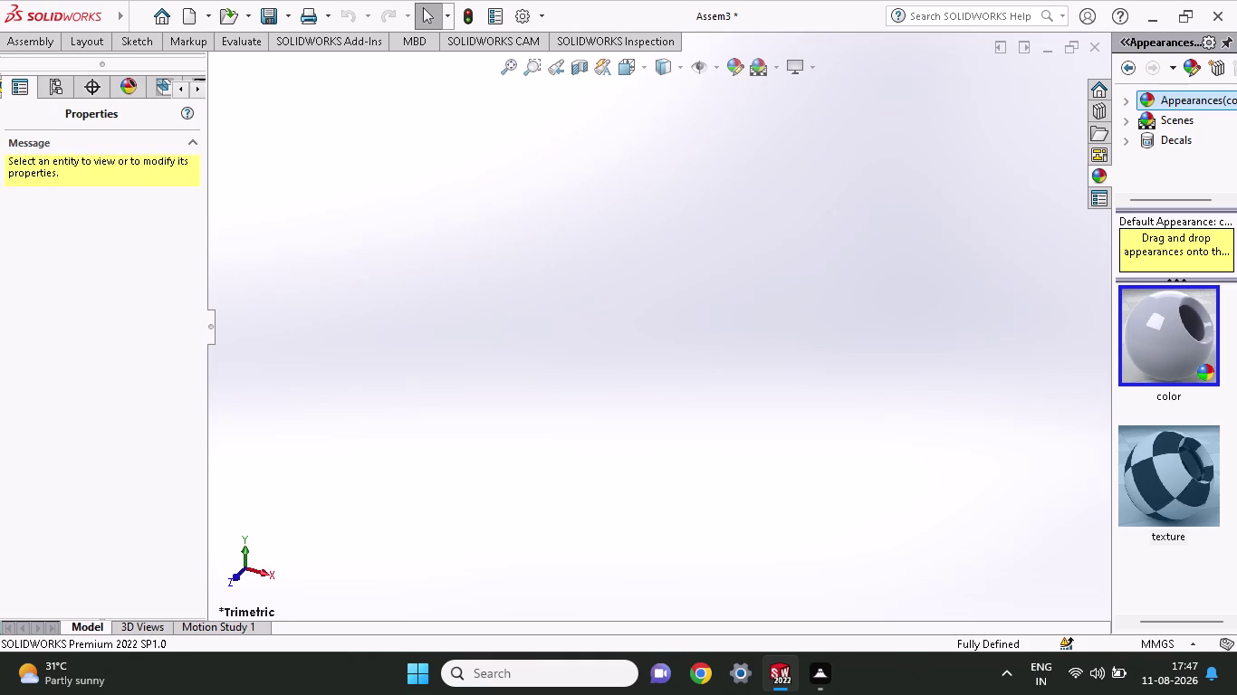
click(19, 80)
click(23, 38)
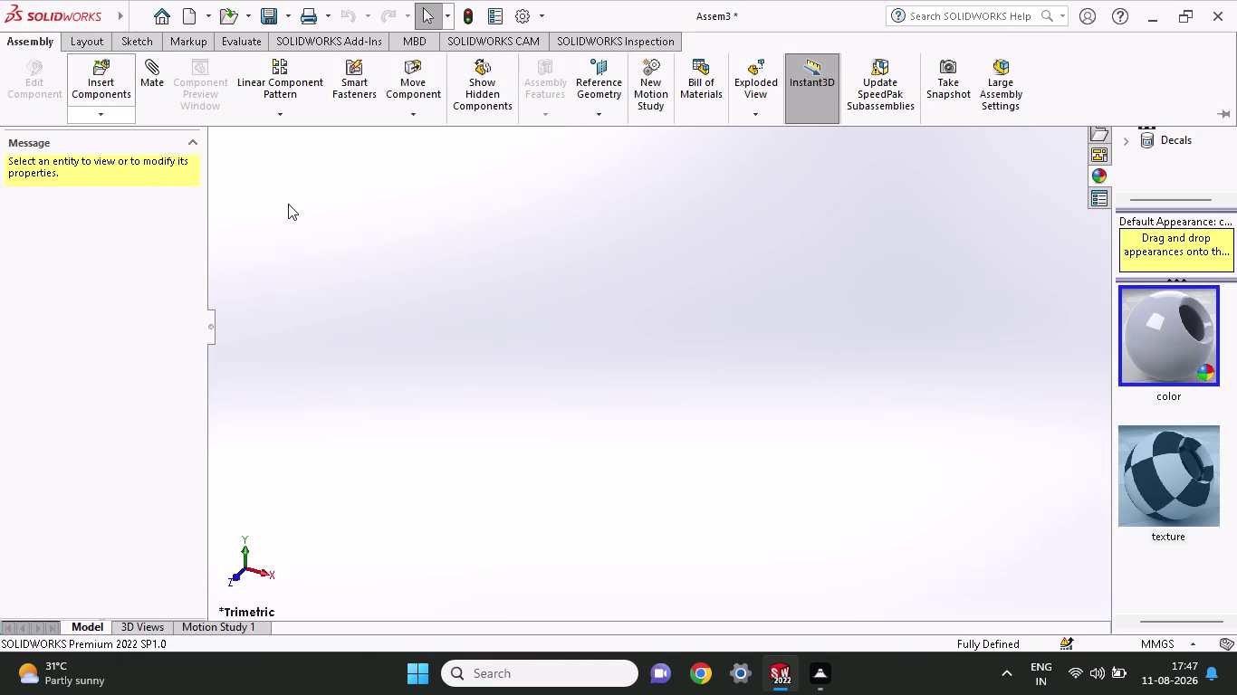
key(ctrl+z)
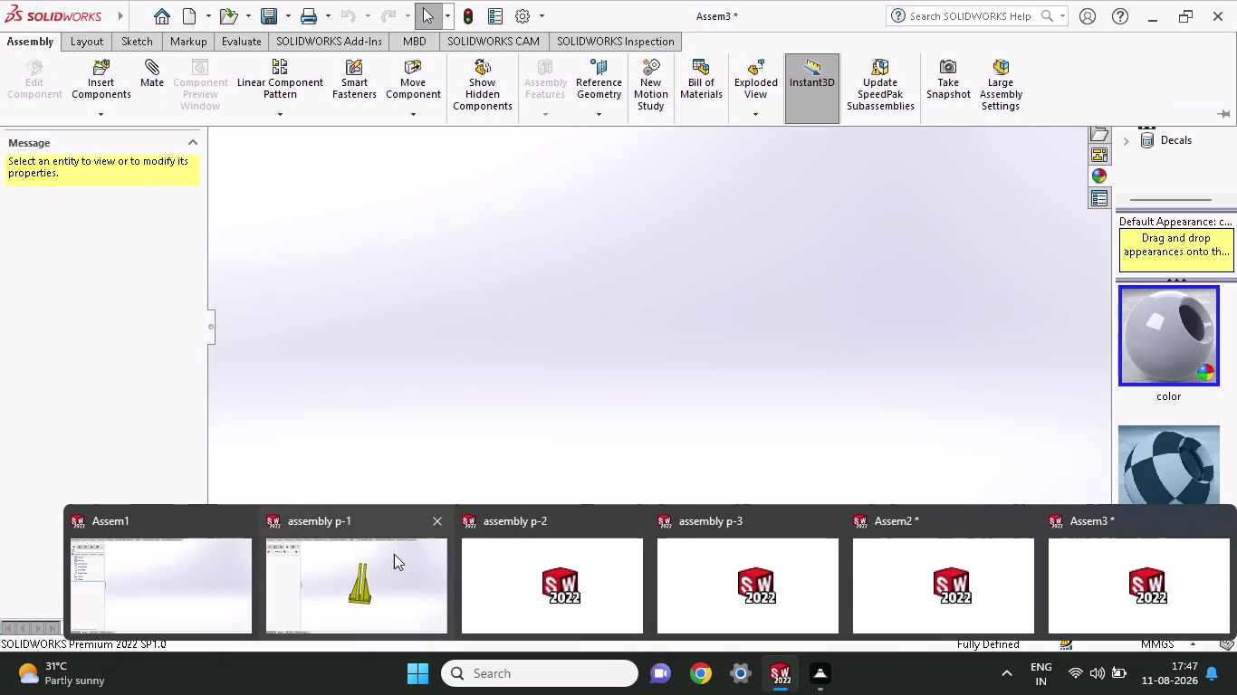
click(322, 579)
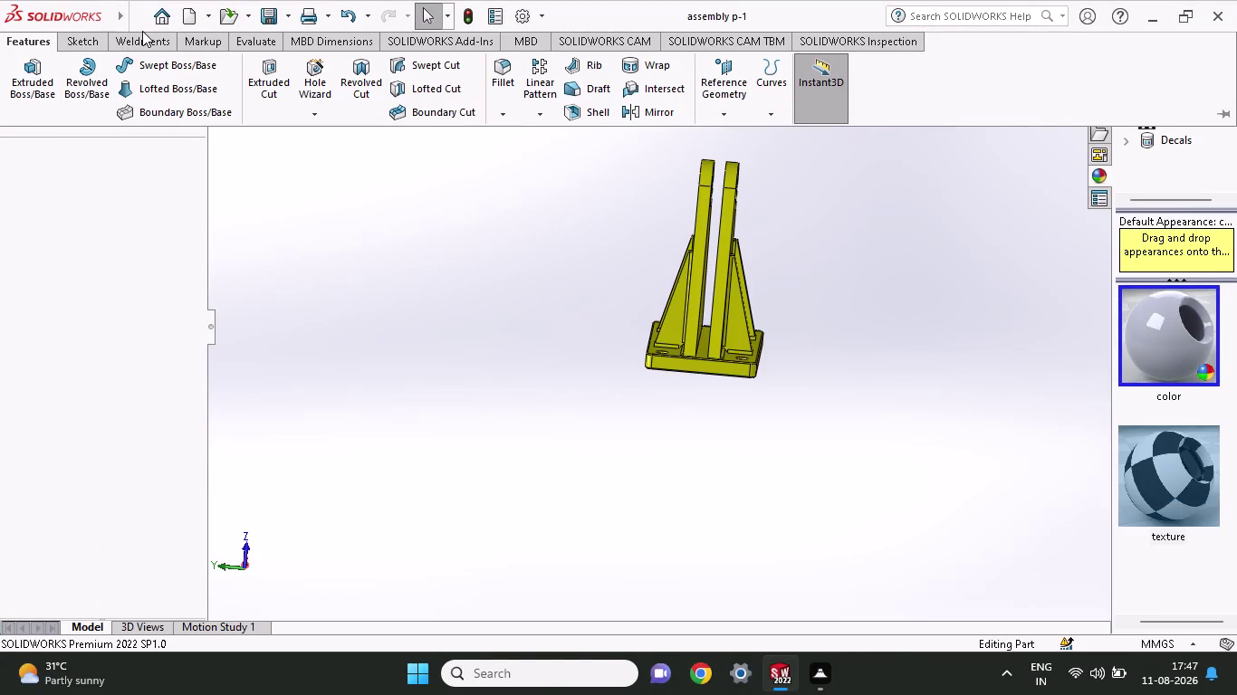
Create Assem4 from the bracket part using File > Make Assembly from Part.
click(77, 37)
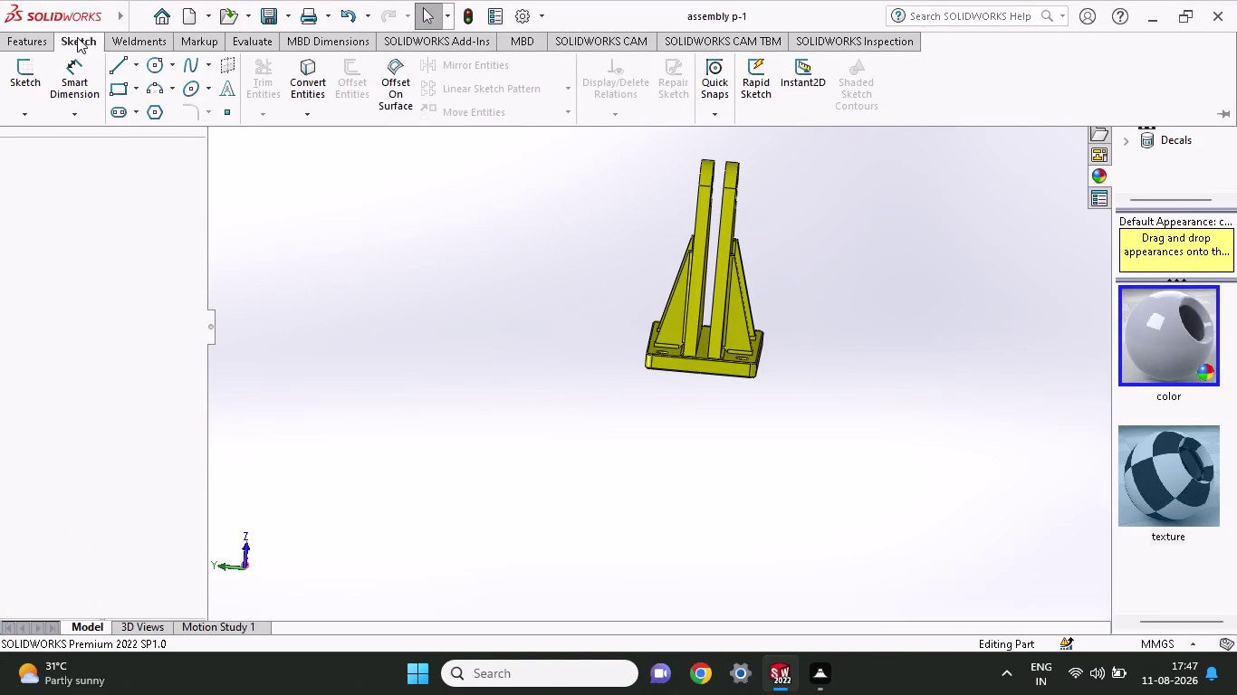
click(37, 39)
click(139, 17)
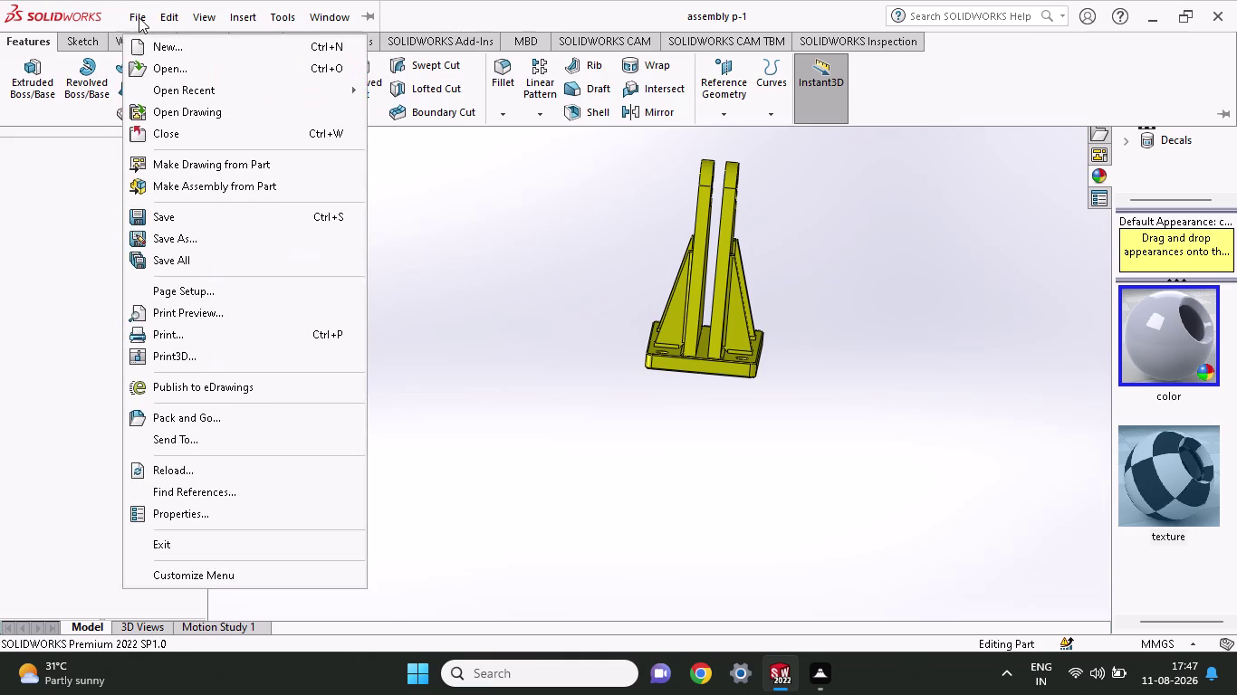
click(187, 190)
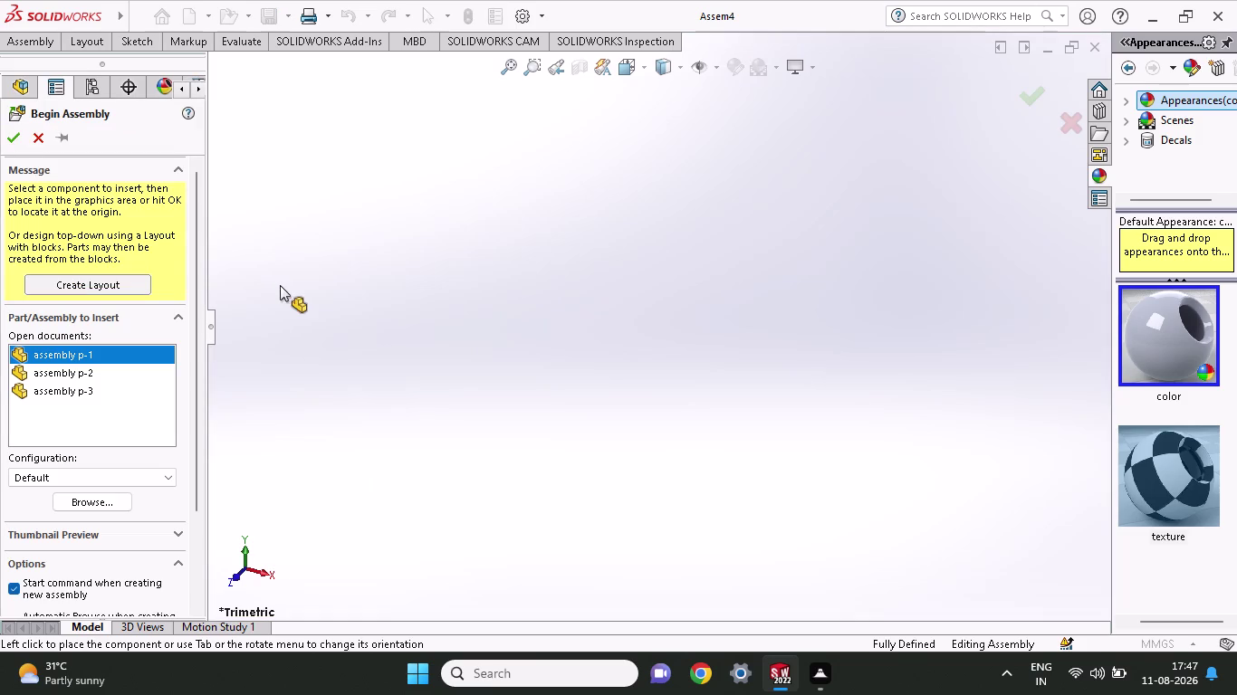
Place the yellow bracket p-1 as Assem4's first component.
click(678, 312)
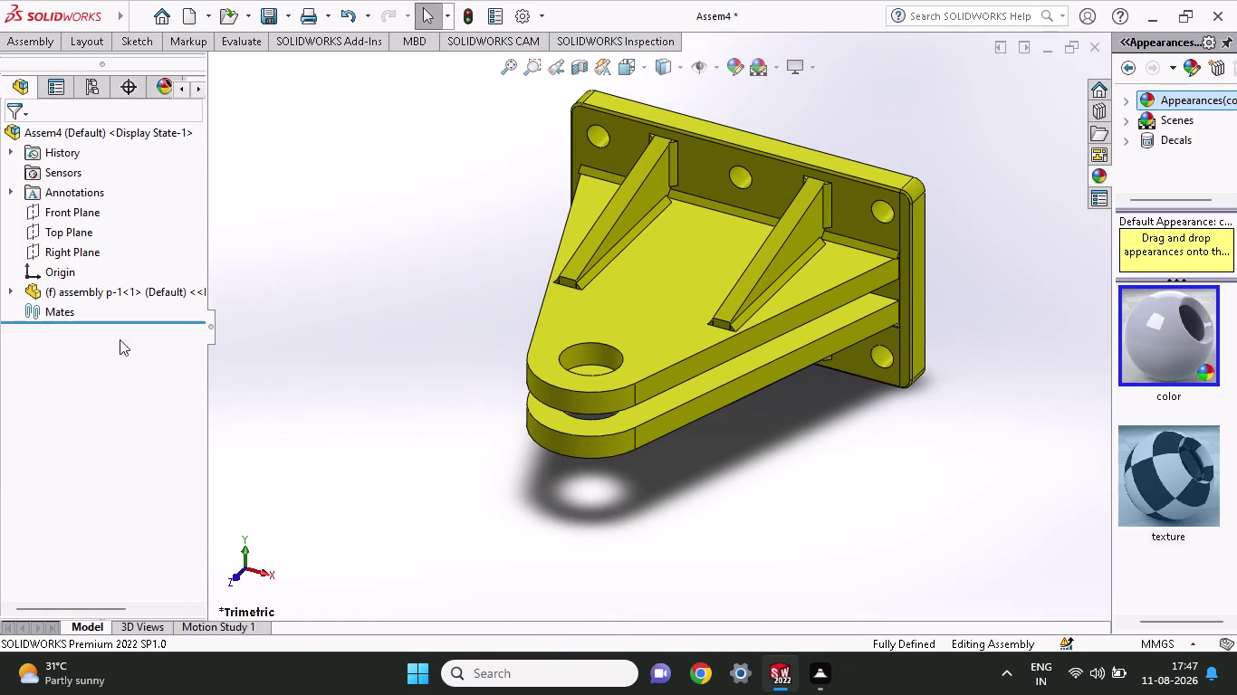
click(81, 49)
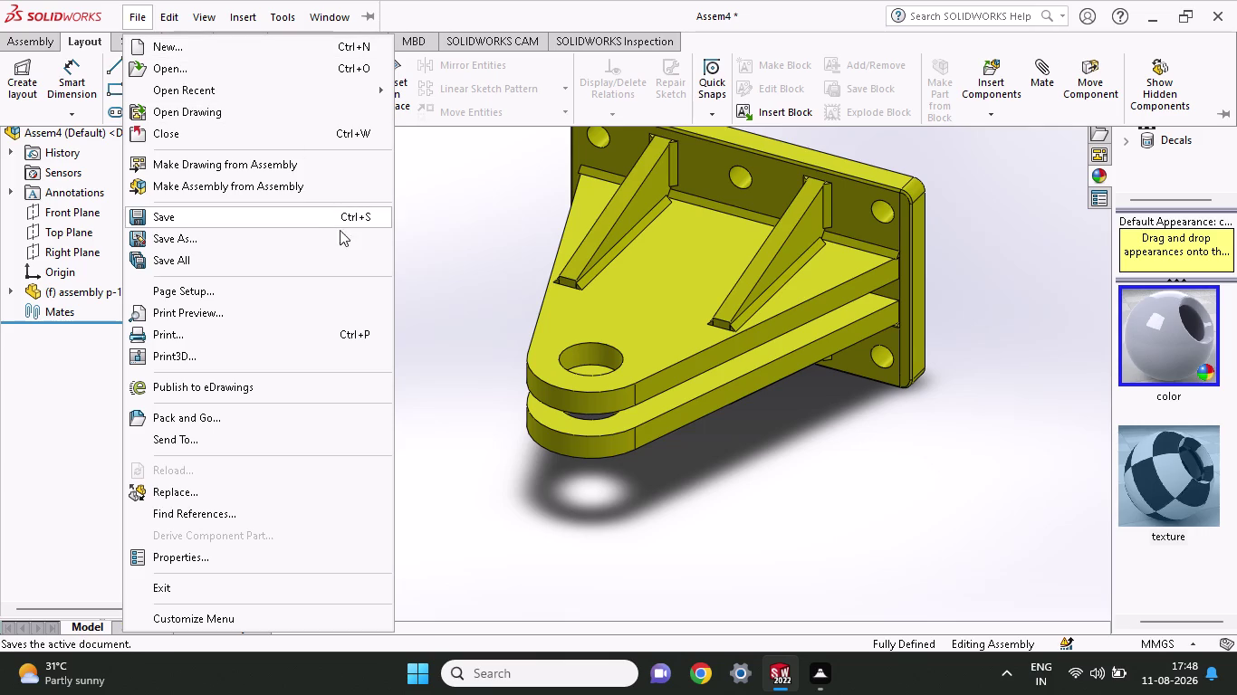
middle_drag(616, 502, 647, 324)
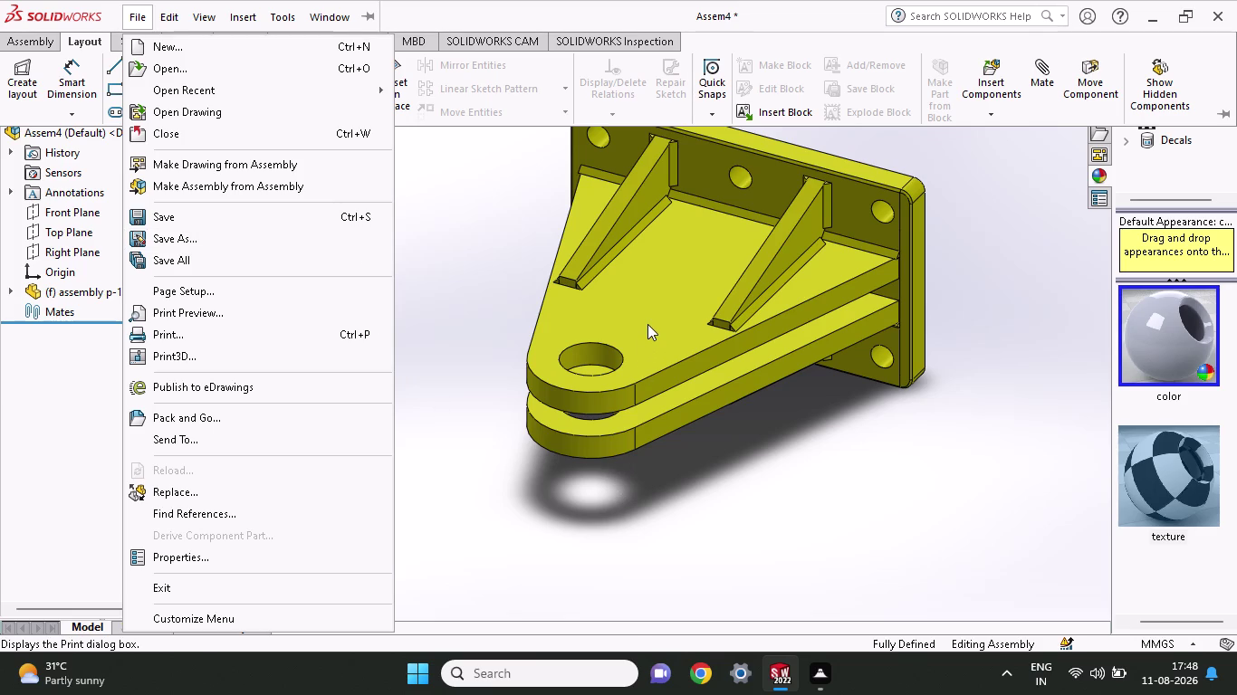
middle_drag(668, 462, 685, 304)
click(868, 572)
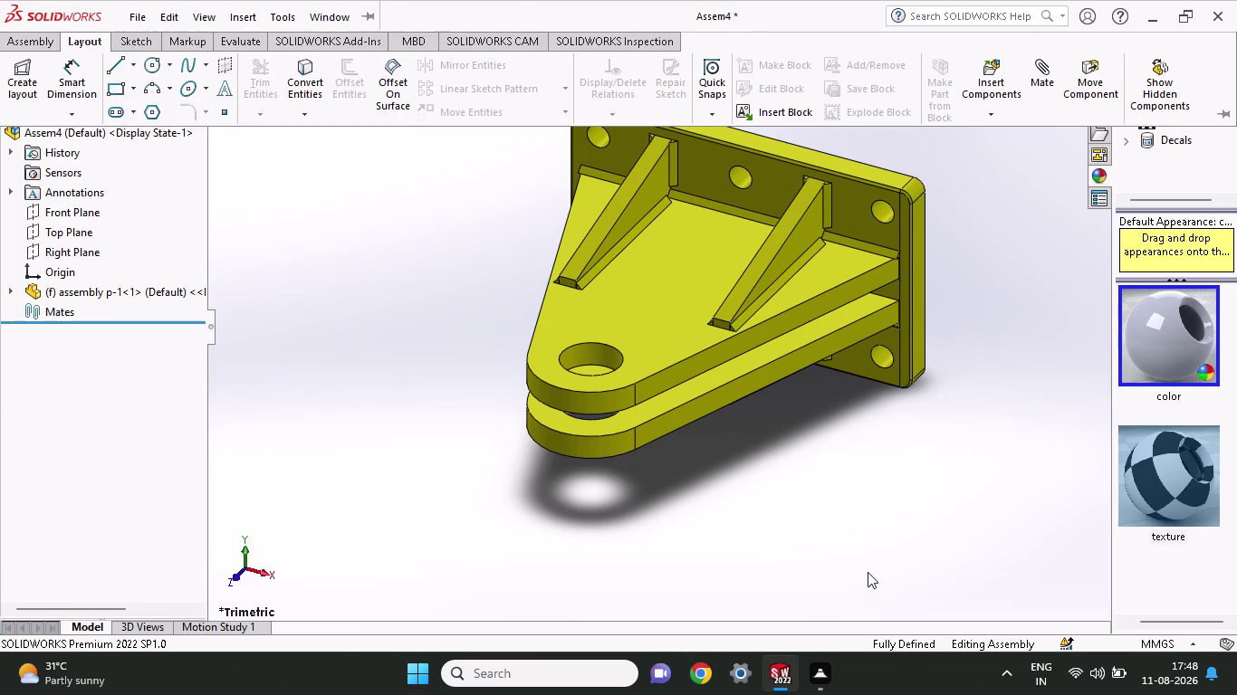
Orbit the bracket to view its back, other sides and upright orientation.
middle_drag(802, 501, 811, 219)
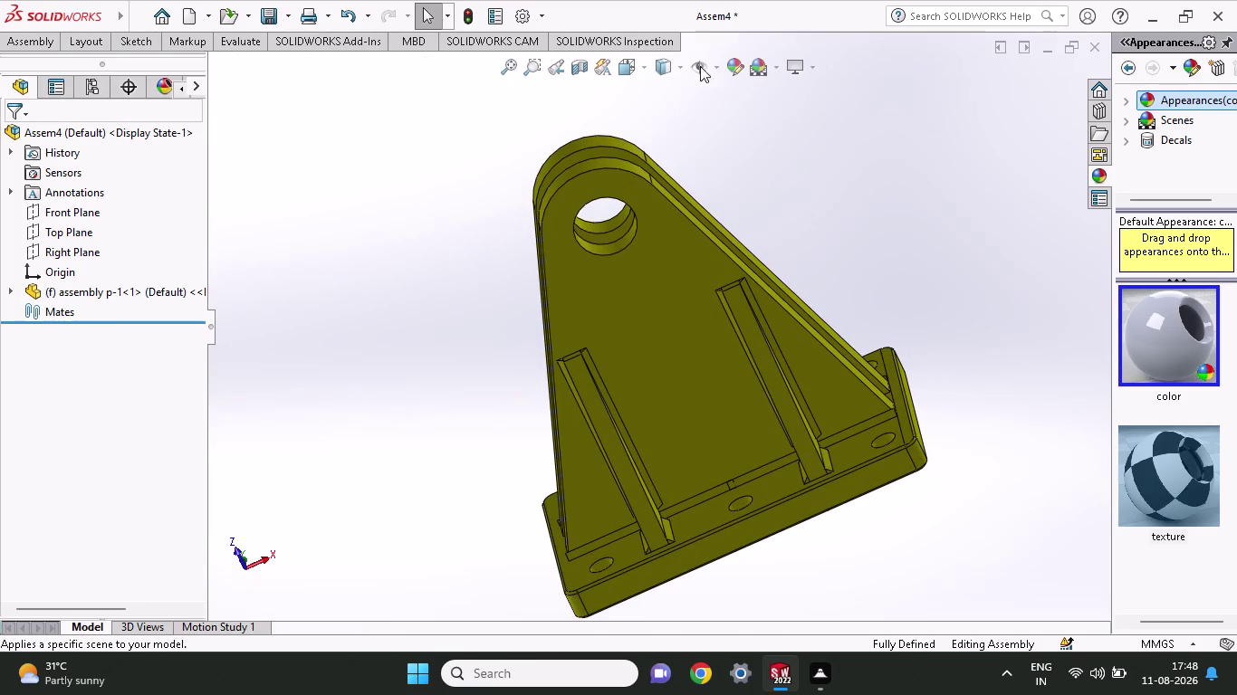
click(718, 61)
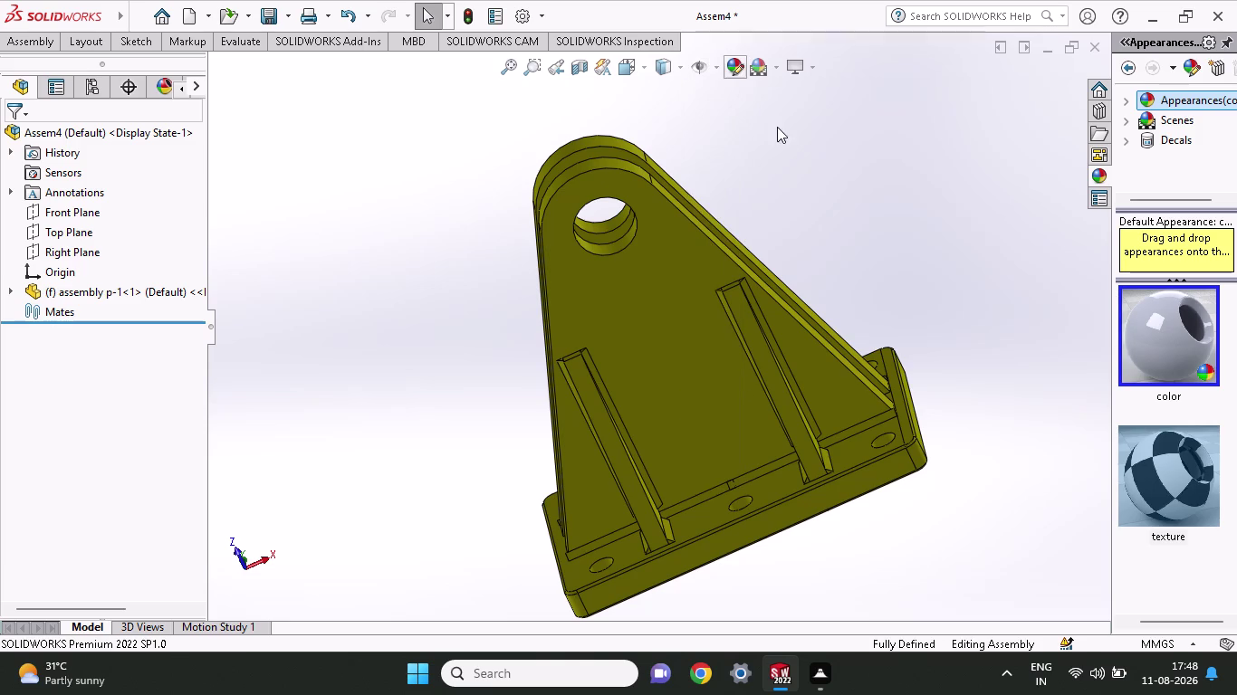
click(778, 69)
click(779, 112)
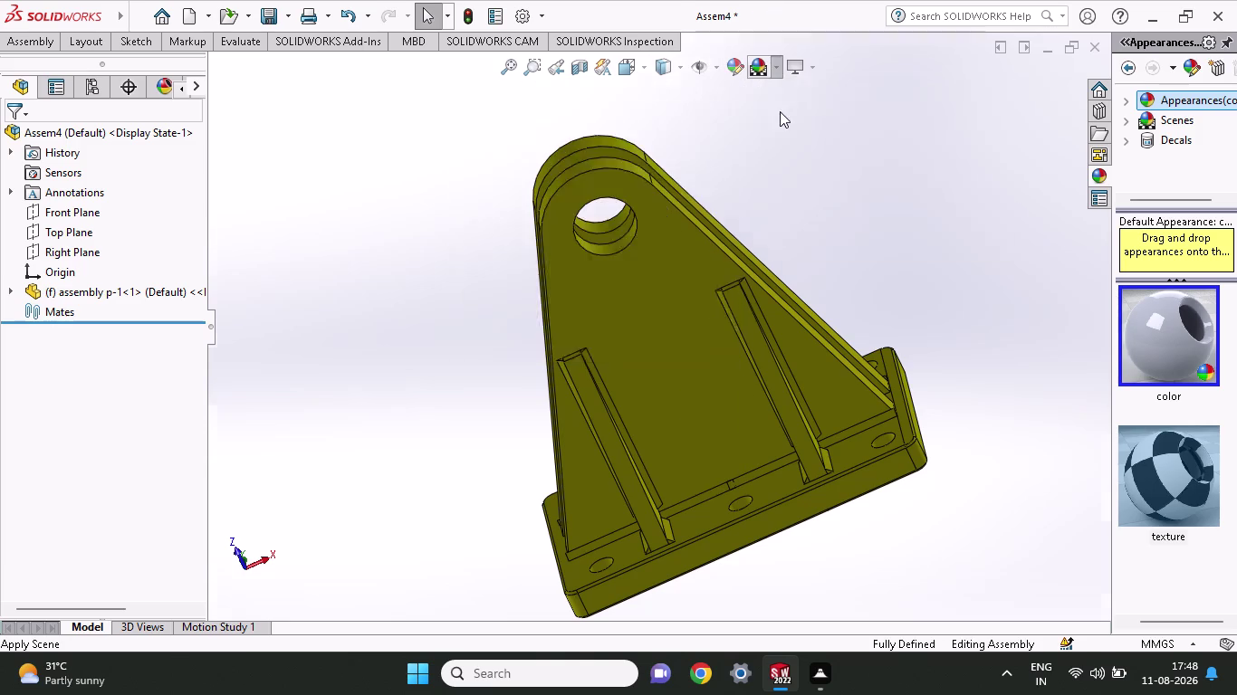
middle_drag(827, 193, 886, 190)
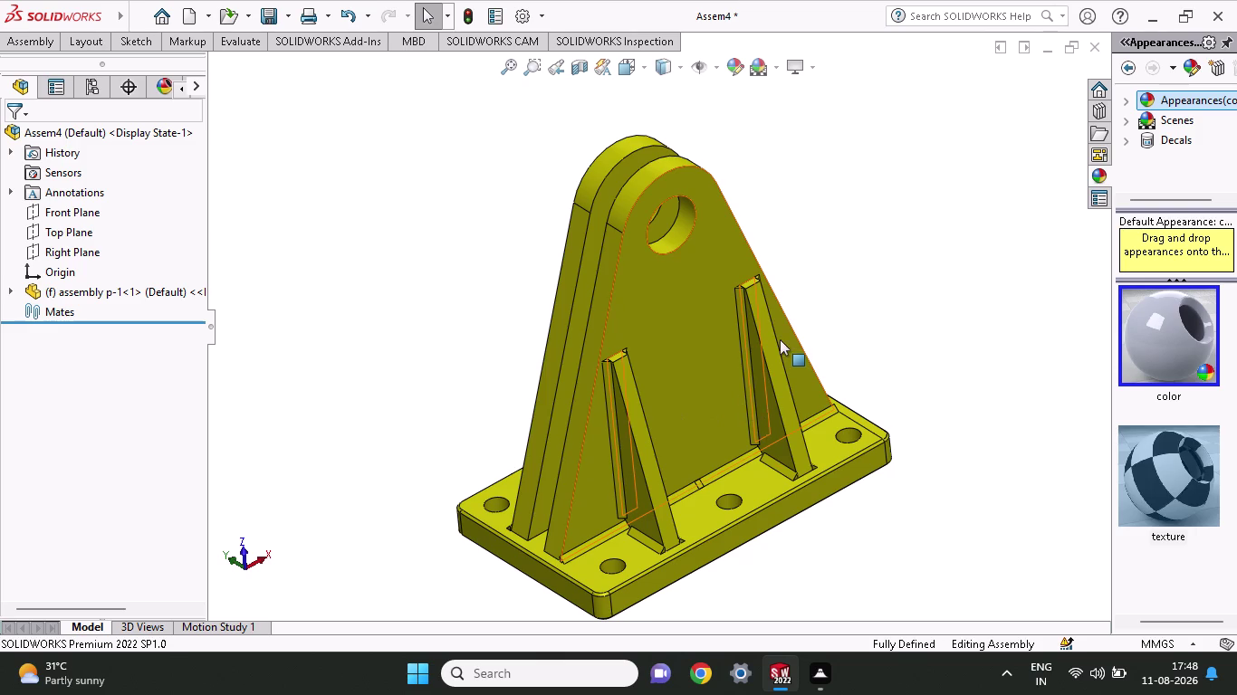
middle_drag(828, 312, 876, 262)
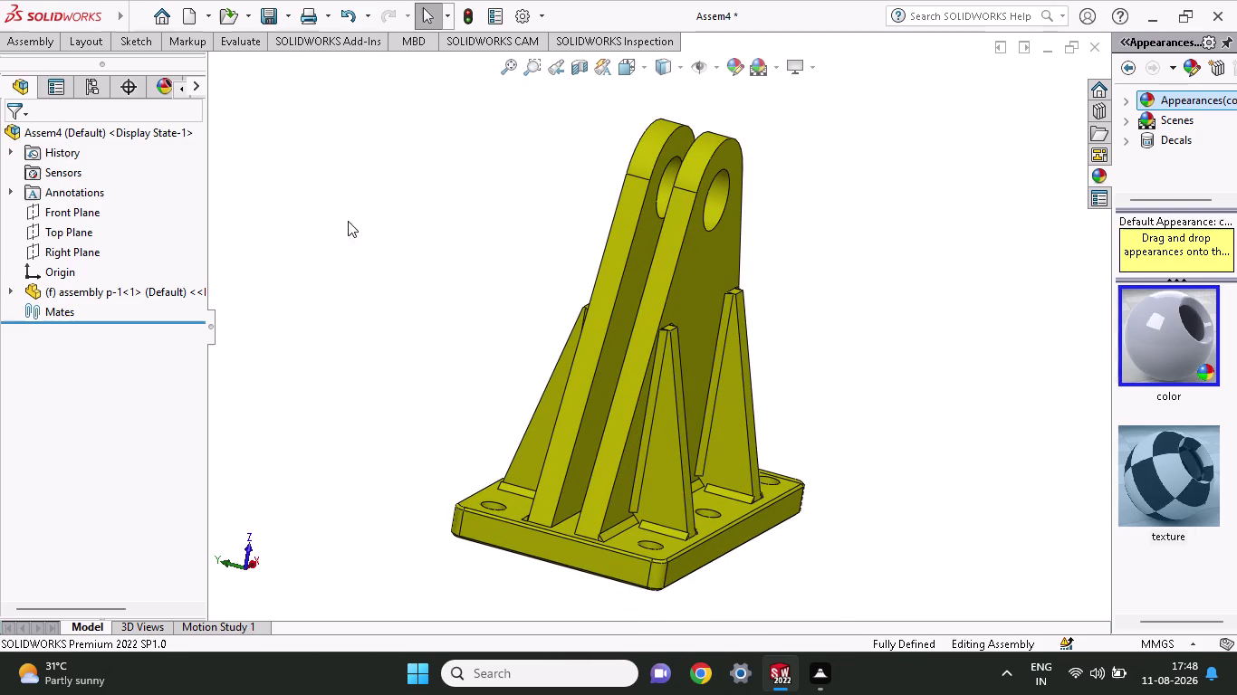
click(32, 35)
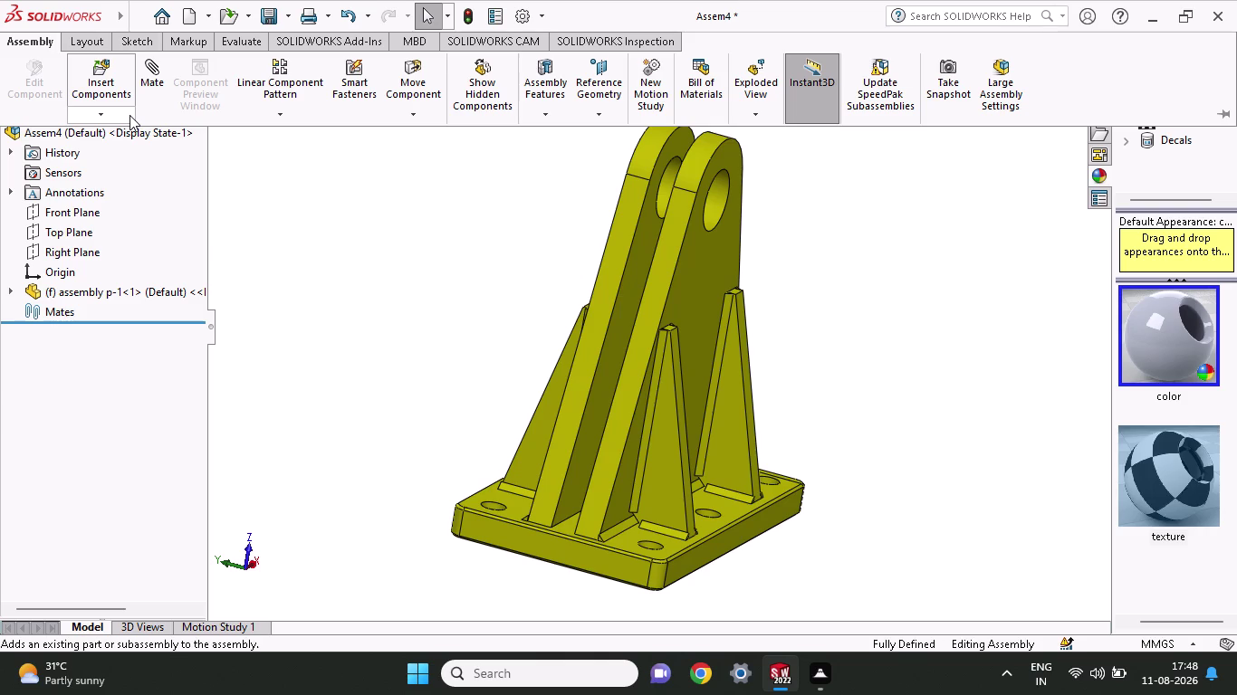
Insert green link p-2 and grey pin p-3 beside the bracket.
click(122, 81)
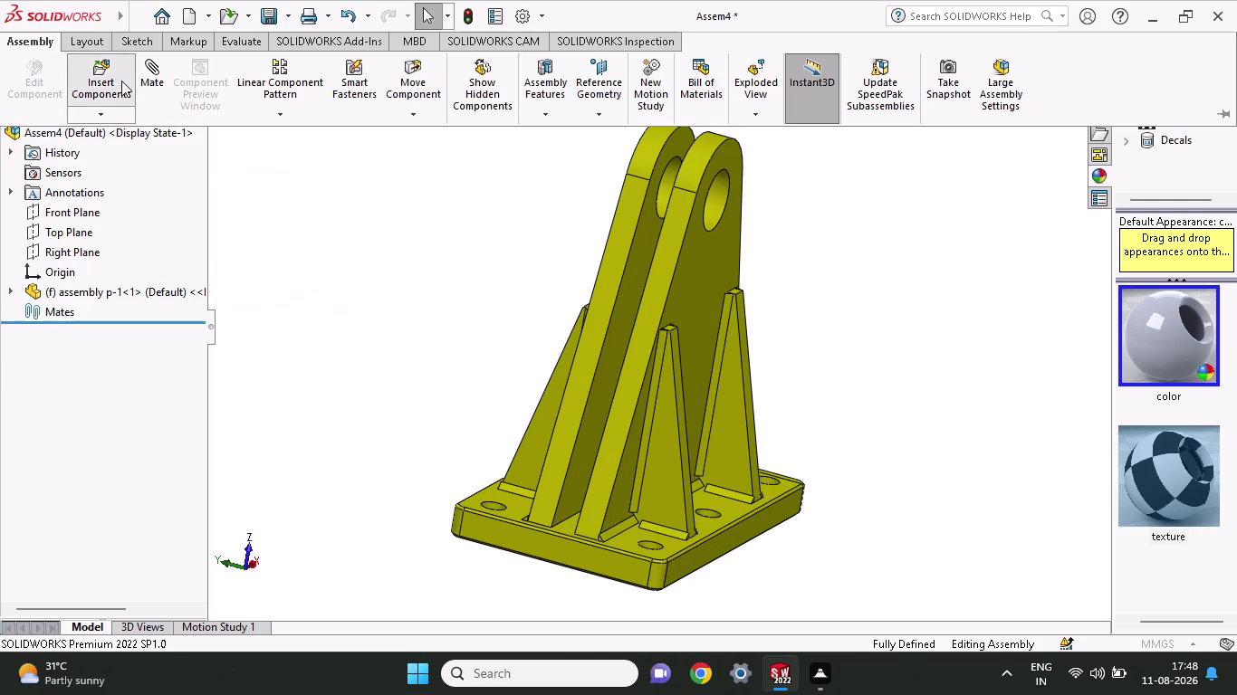
click(88, 359)
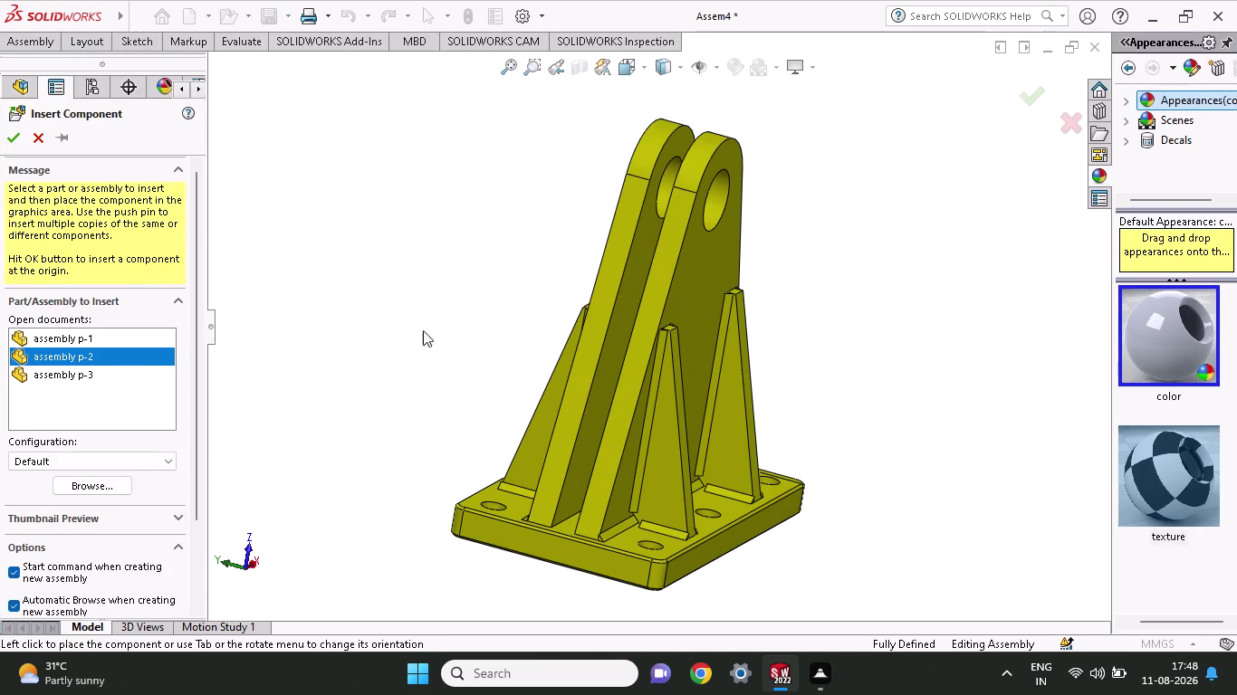
click(443, 325)
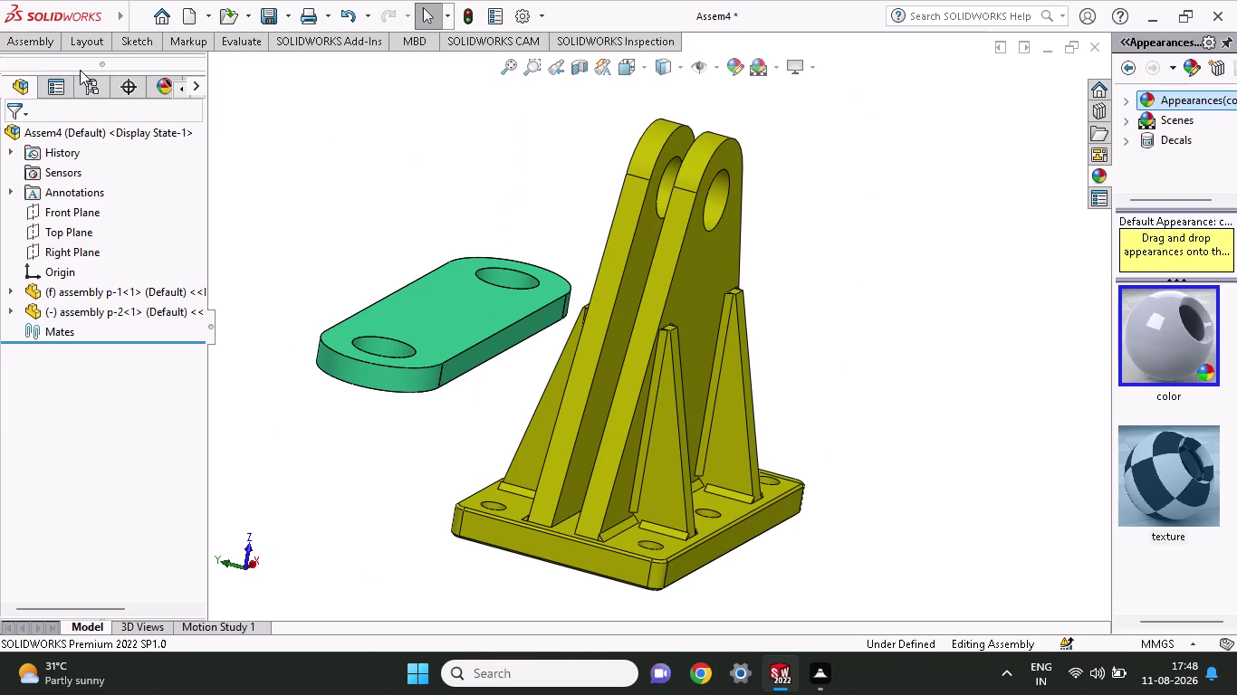
click(46, 41)
click(104, 72)
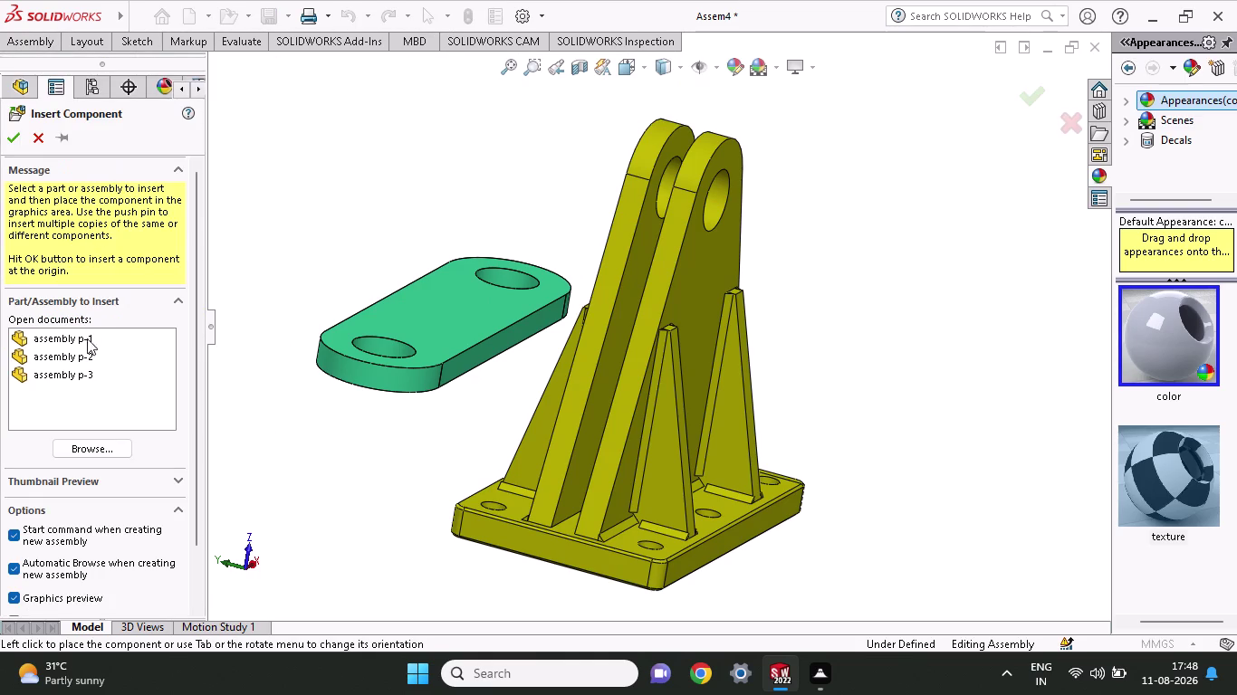
click(90, 370)
click(382, 171)
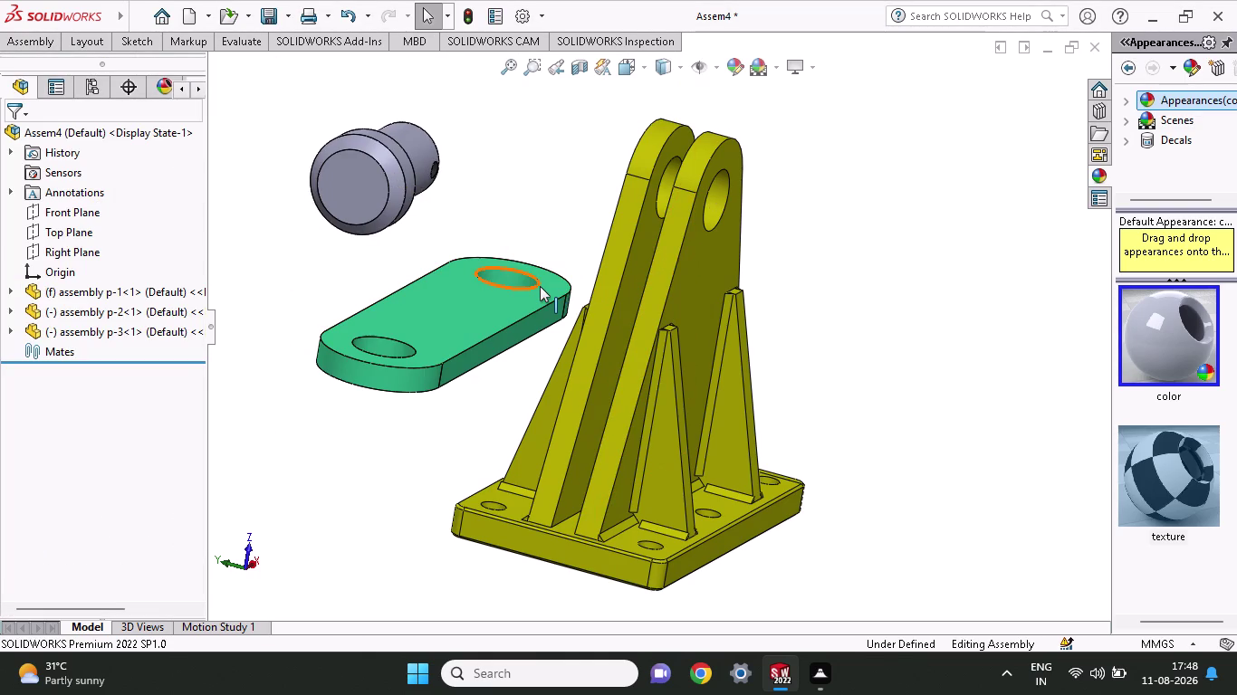
click(371, 347)
Orbit the assembly and select the inner face of the link's hole.
middle_drag(569, 174, 639, 258)
click(616, 197)
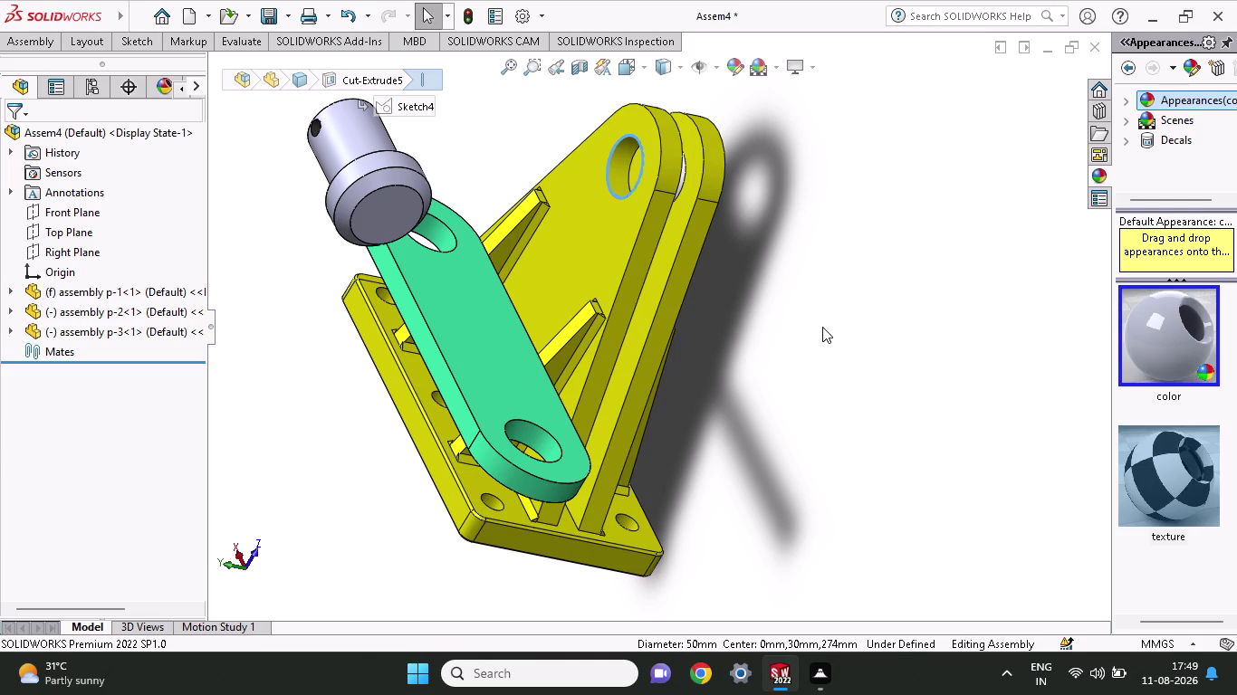
click(530, 431)
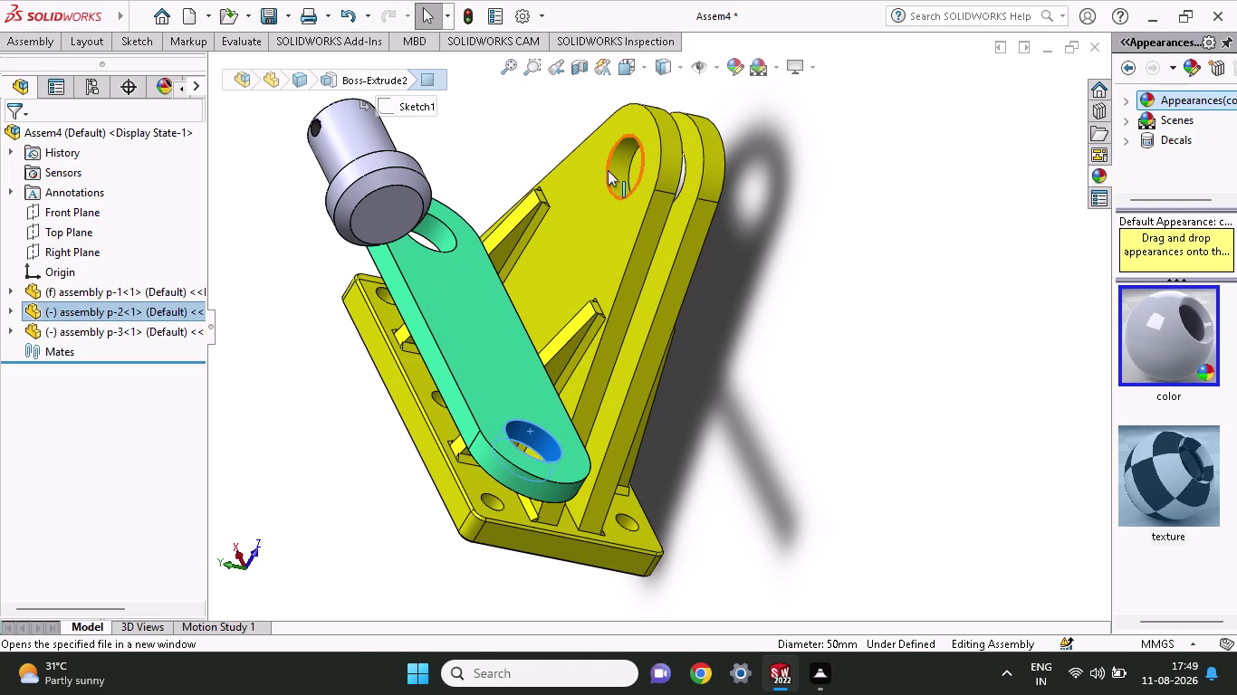
Select the green link's hole and the bracket's pivot hole, then dismiss the component options.
click(623, 171)
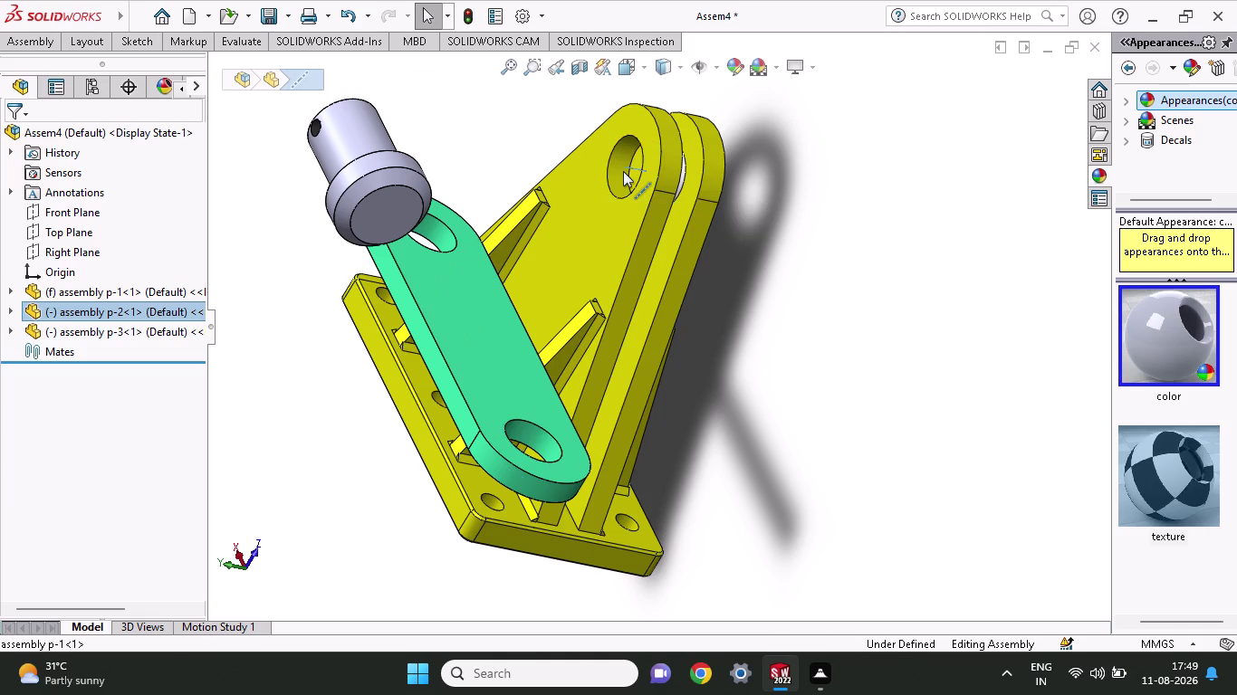
click(620, 150)
click(544, 439)
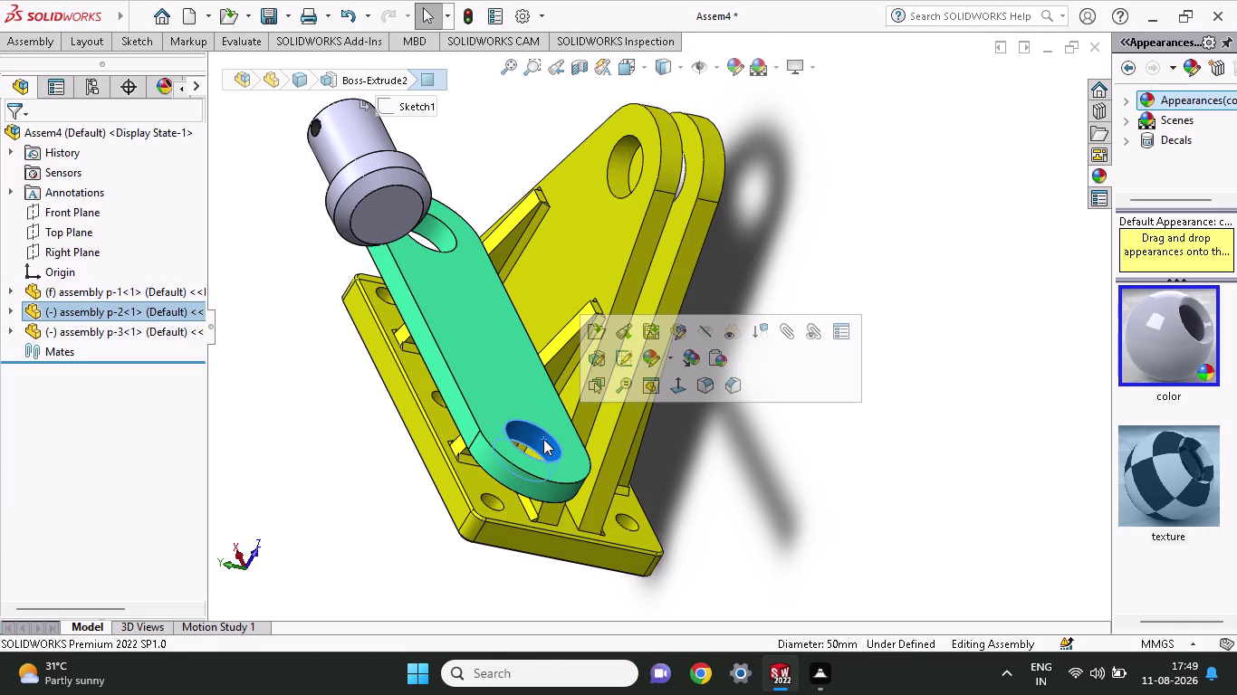
click(610, 161)
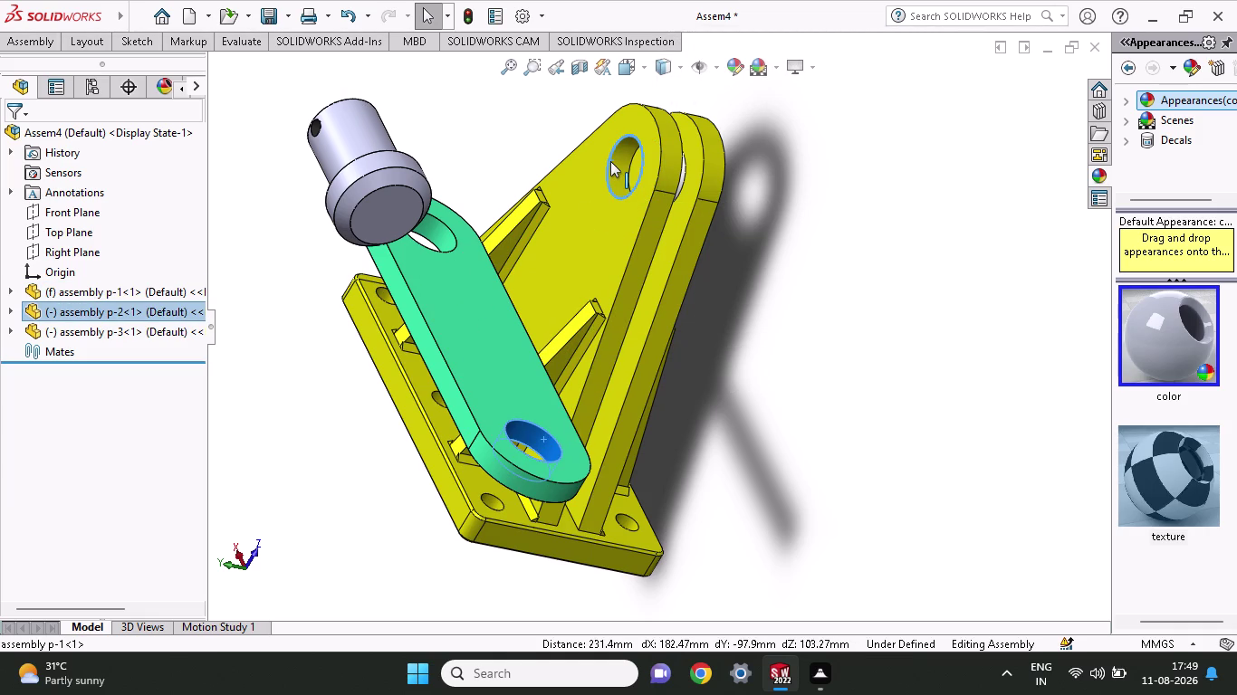
click(620, 173)
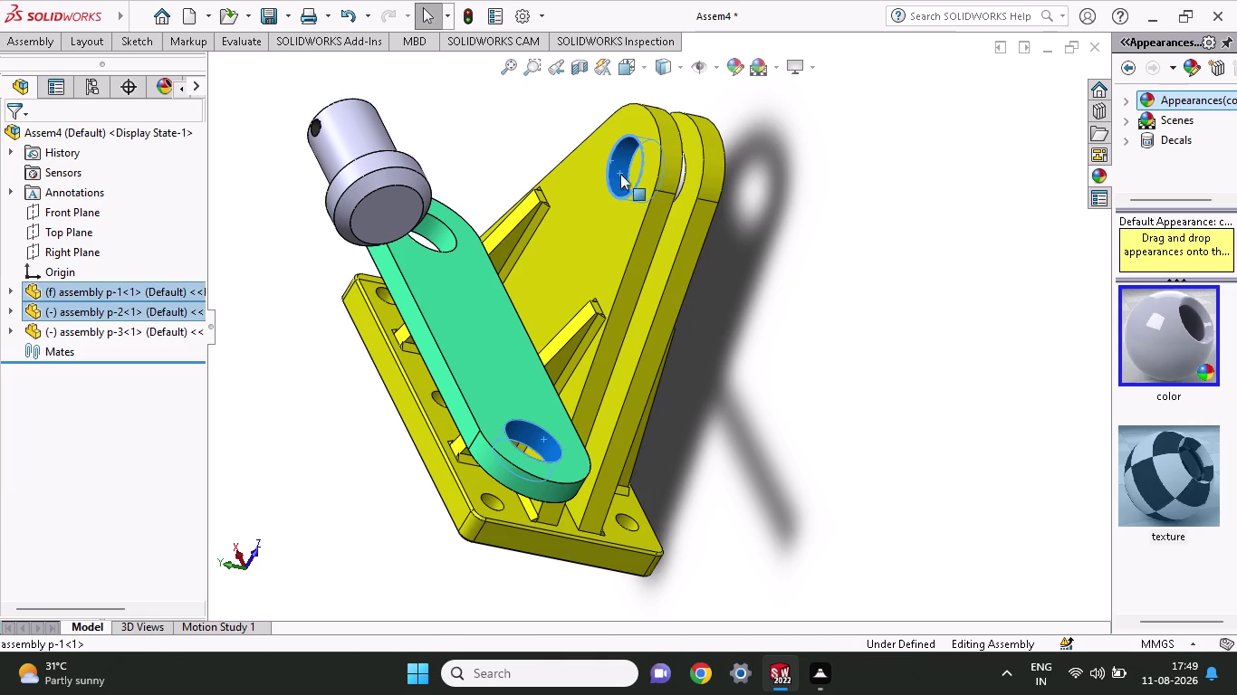
scroll(up, 3)
right_click(618, 227)
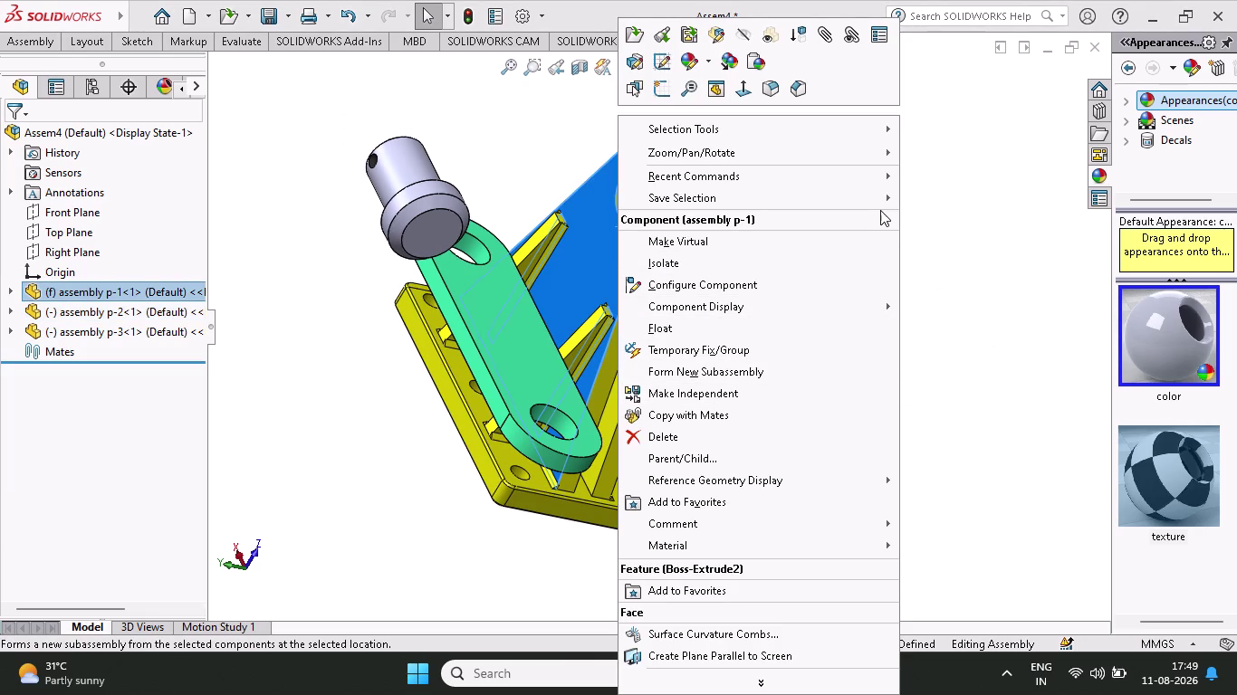
click(949, 208)
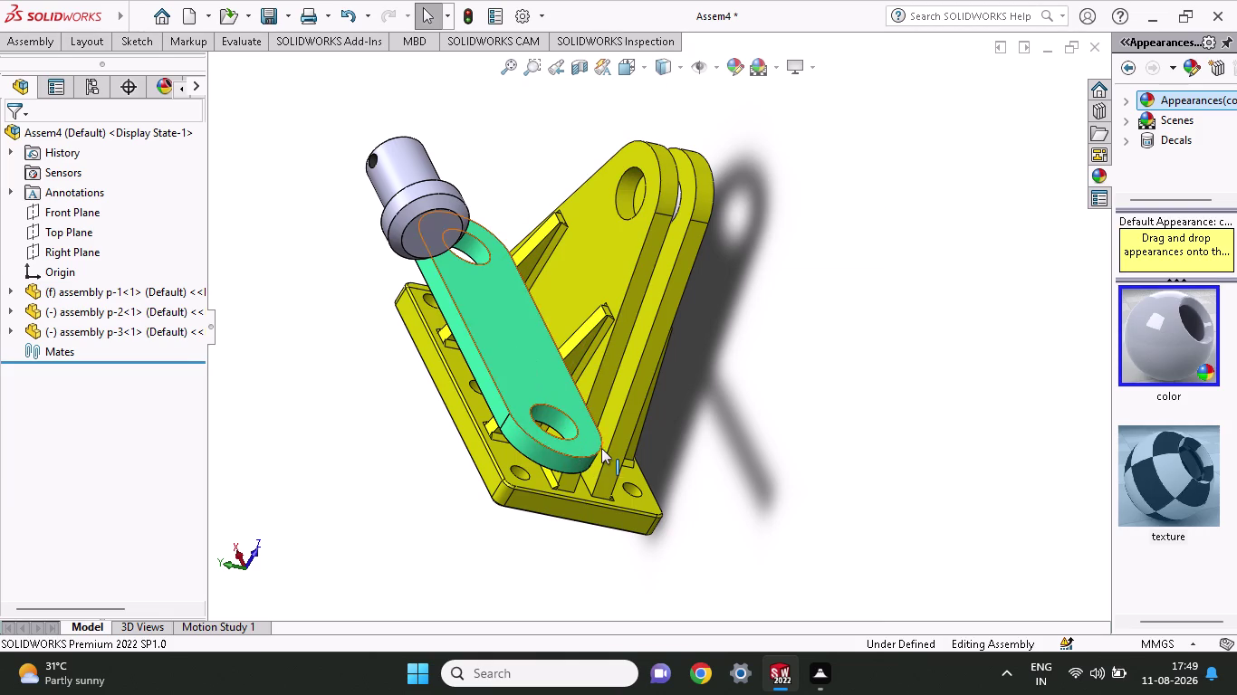
Clear the picks, reselect both hole faces and choose Concentric from the quick mate toolbar.
click(566, 421)
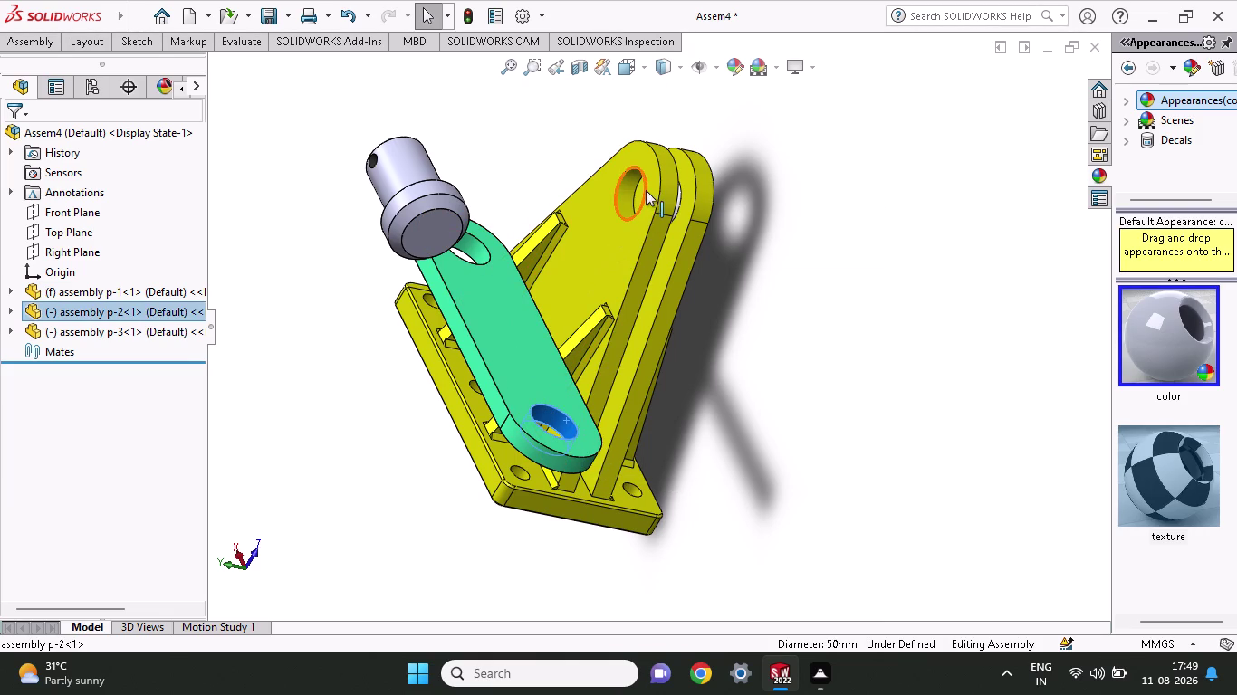
click(632, 192)
click(626, 204)
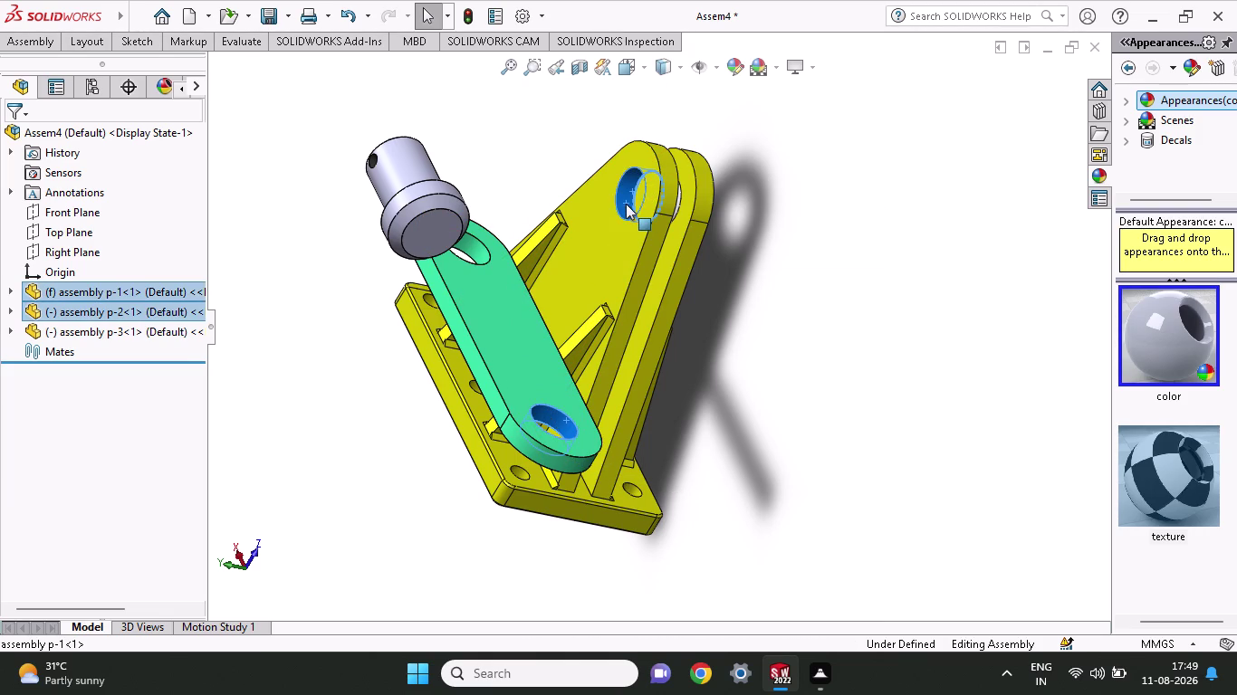
key(Escape)
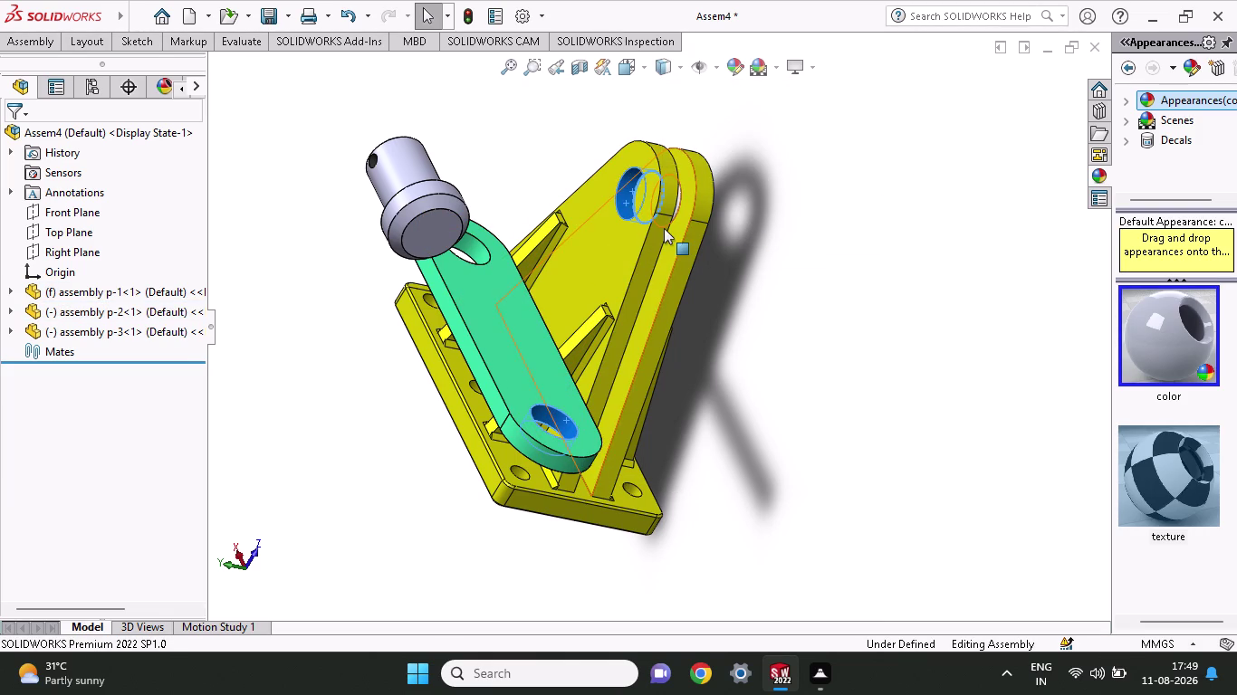
key(Escape)
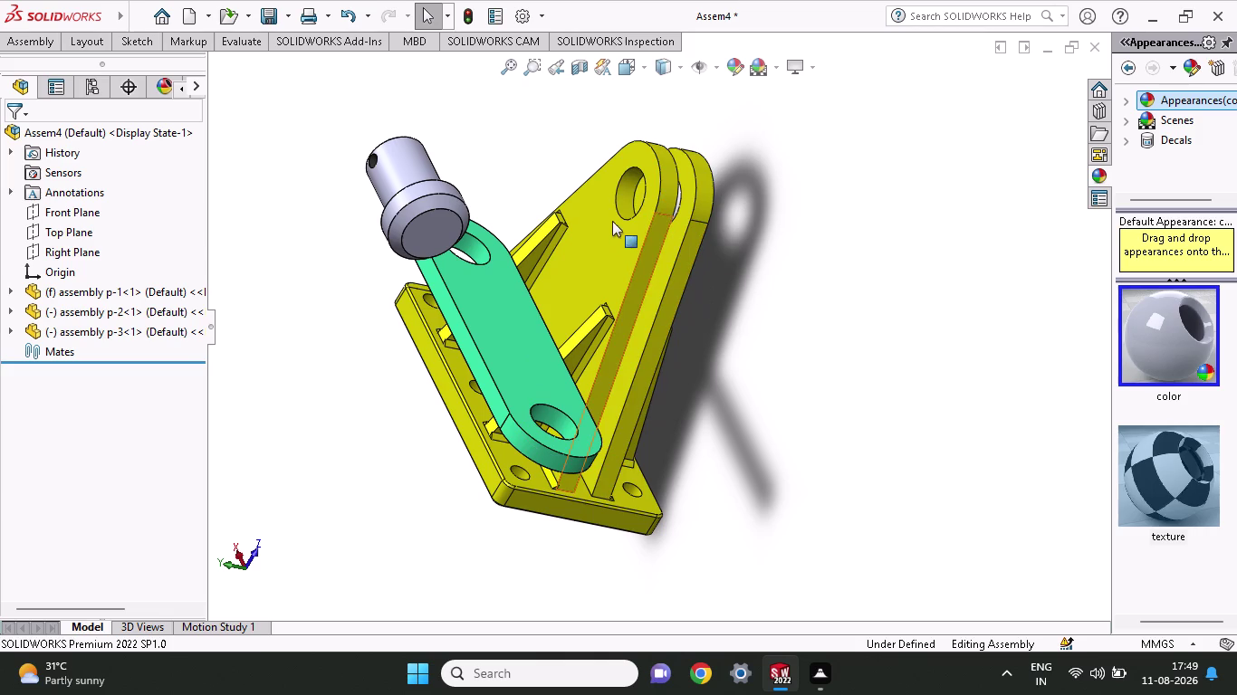
click(628, 188)
click(567, 422)
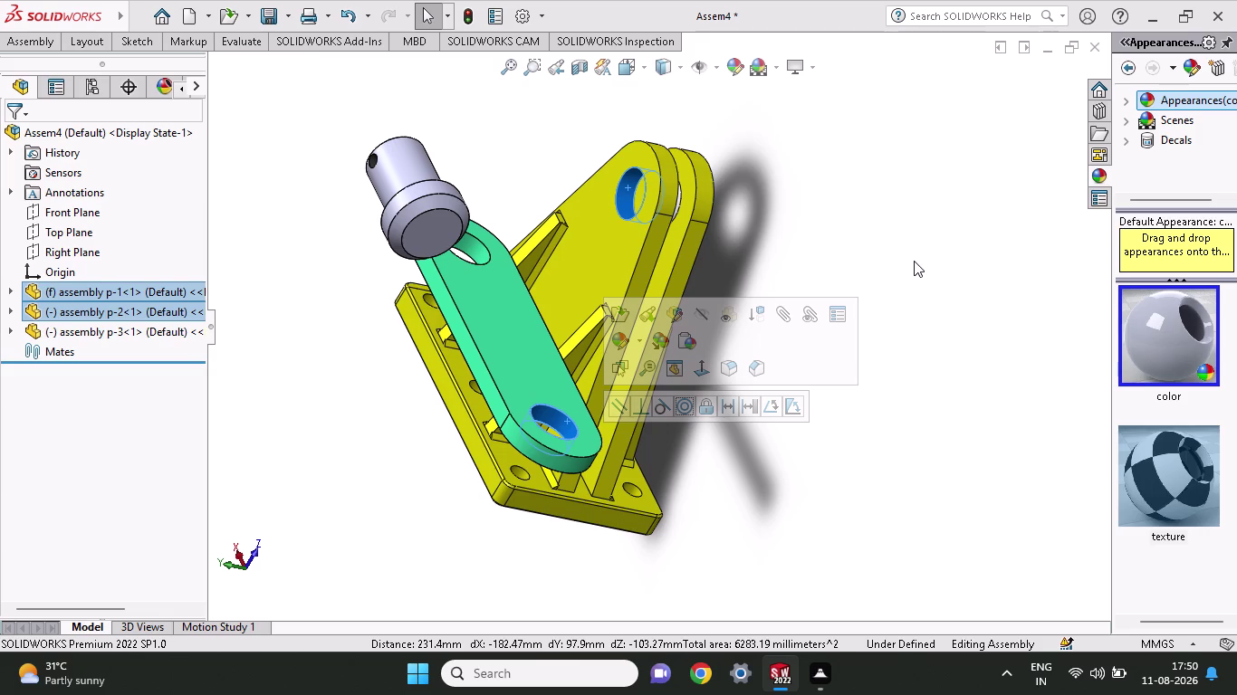
click(685, 410)
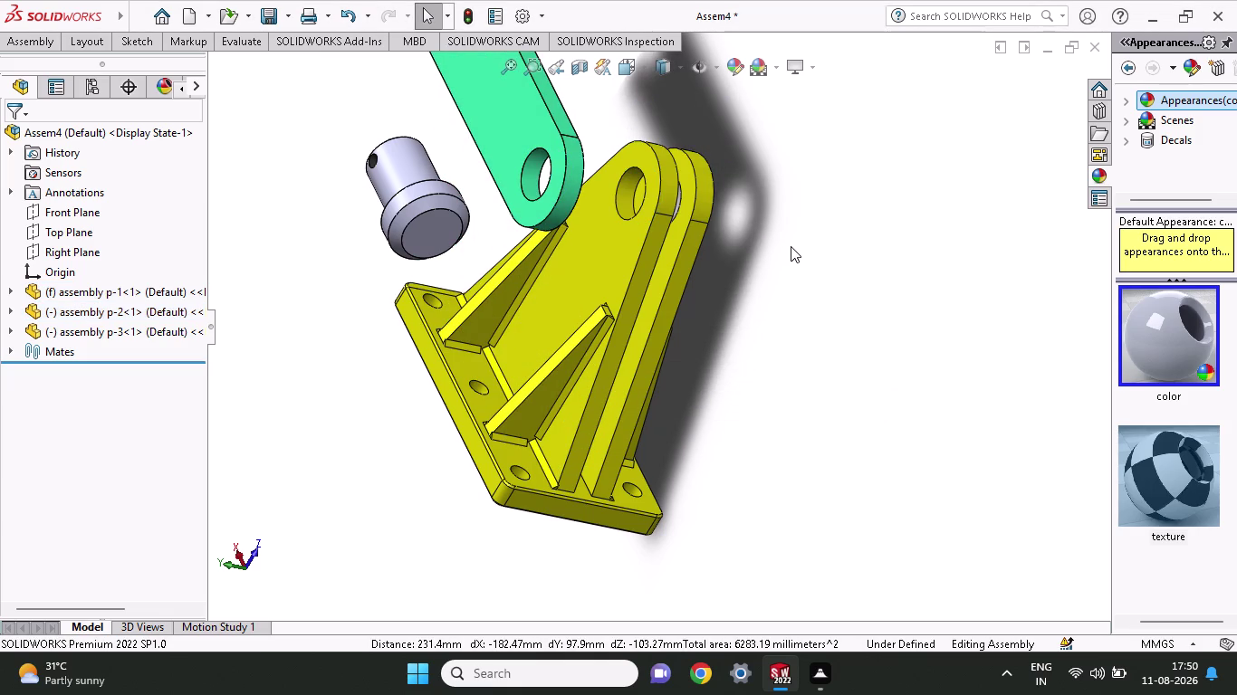
Zoom out, turn off Shadows In Shaded Mode, and select the green link.
scroll(up, 3)
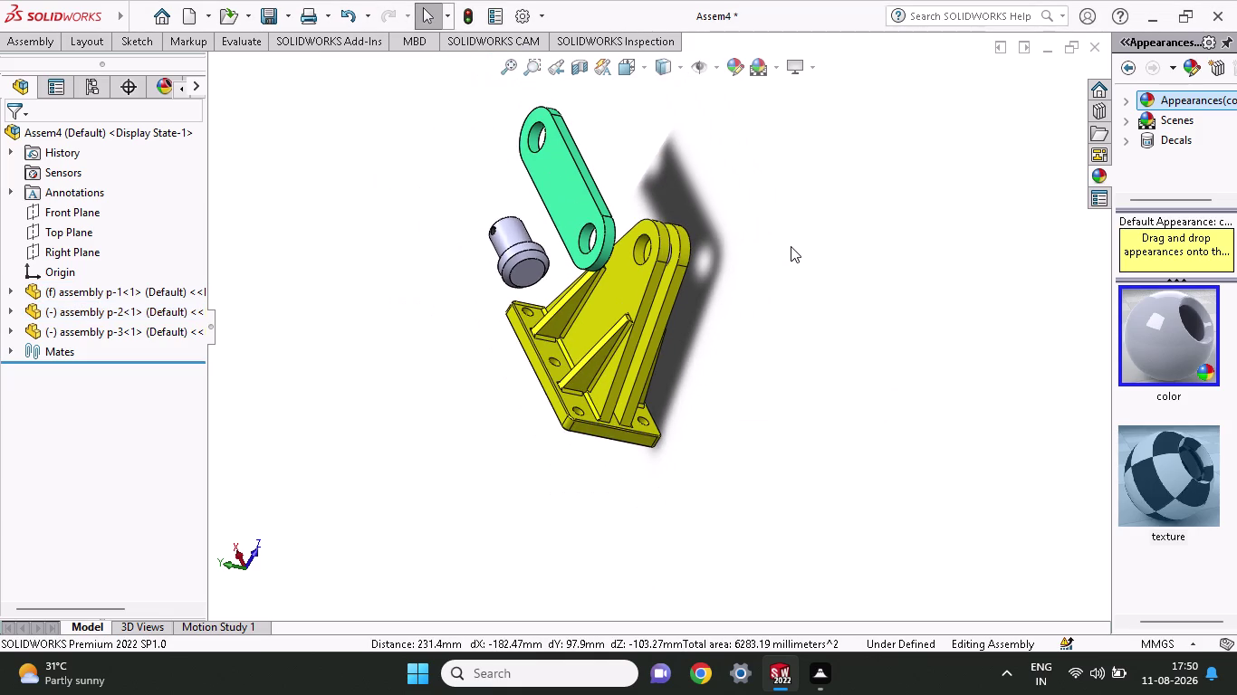
scroll(down, 3)
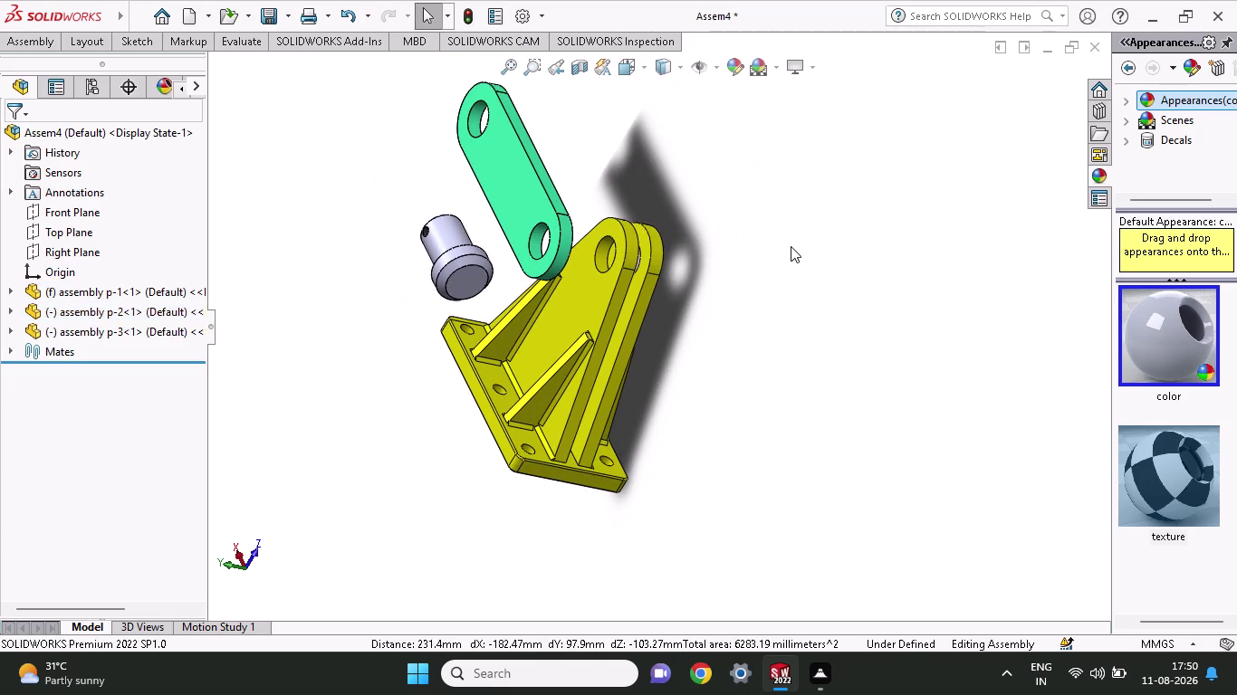
click(791, 246)
scroll(down, 3)
scroll(down, 3)
scroll(up, 3)
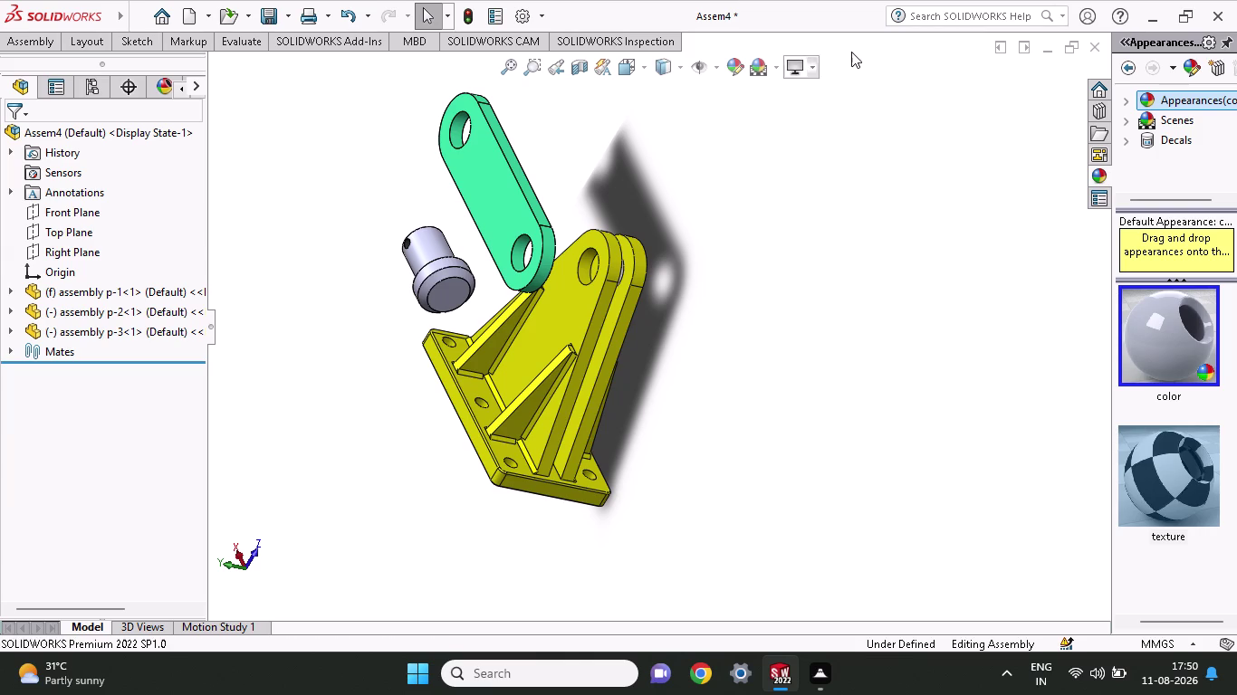
click(808, 73)
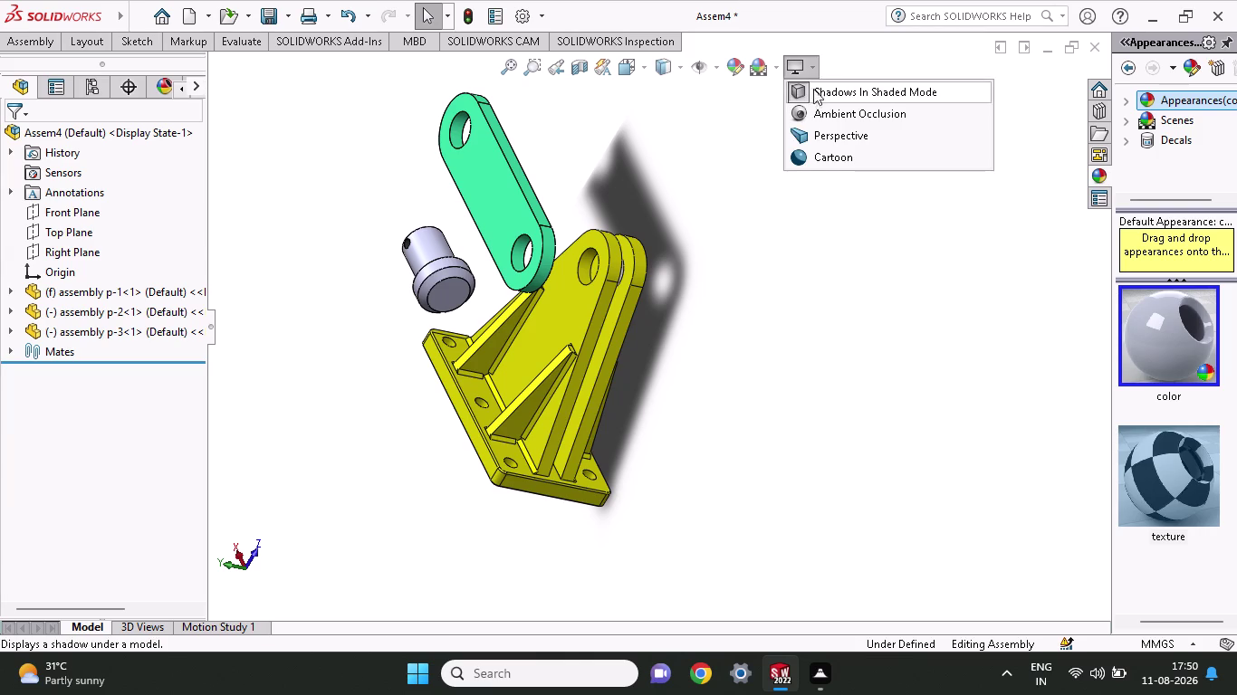
click(815, 90)
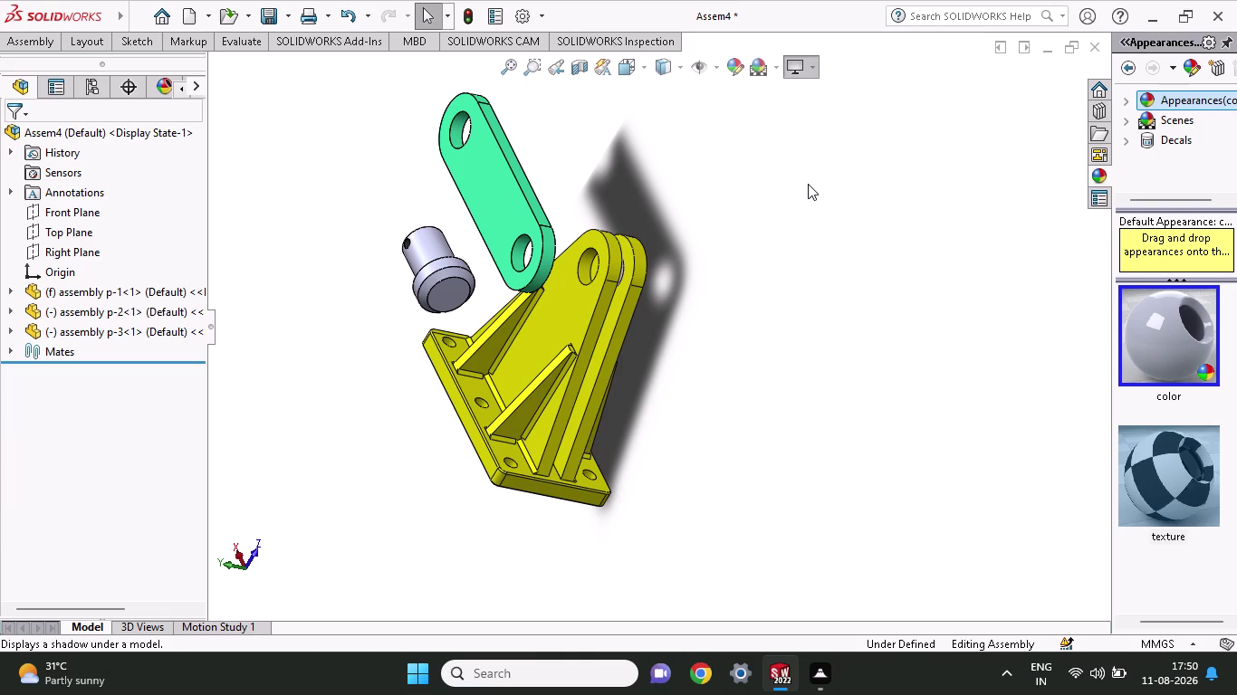
click(486, 205)
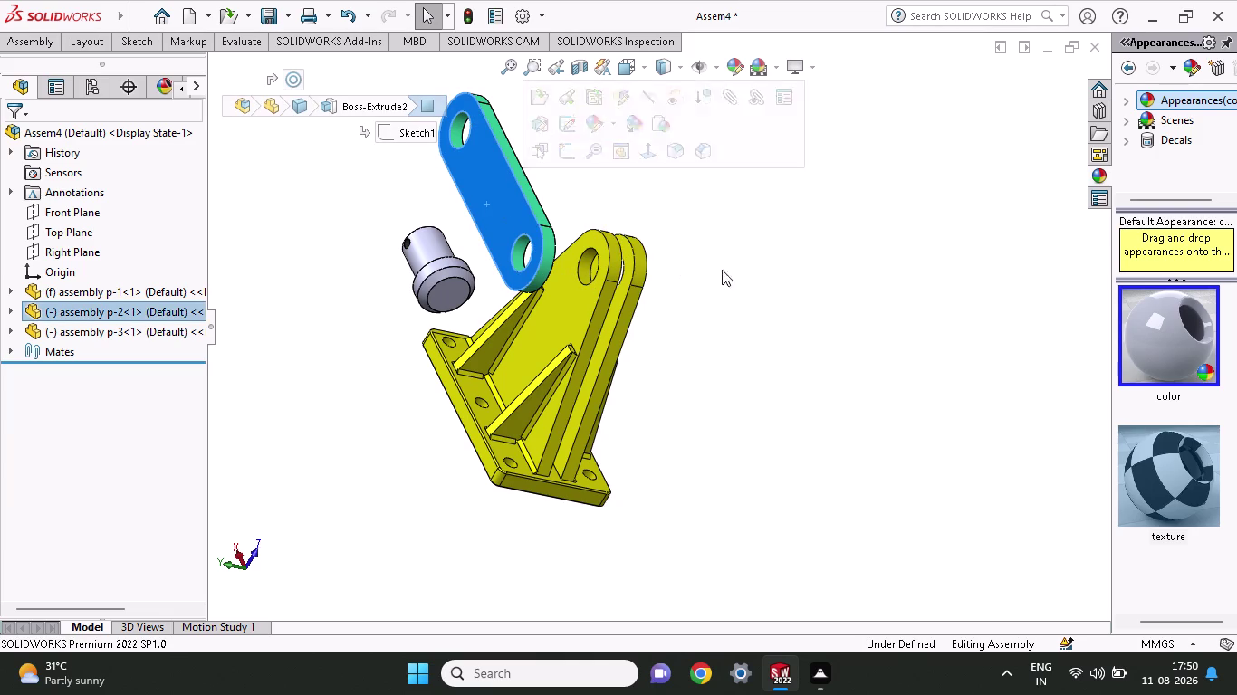
middle_drag(838, 309, 640, 381)
middle_drag(704, 291, 675, 300)
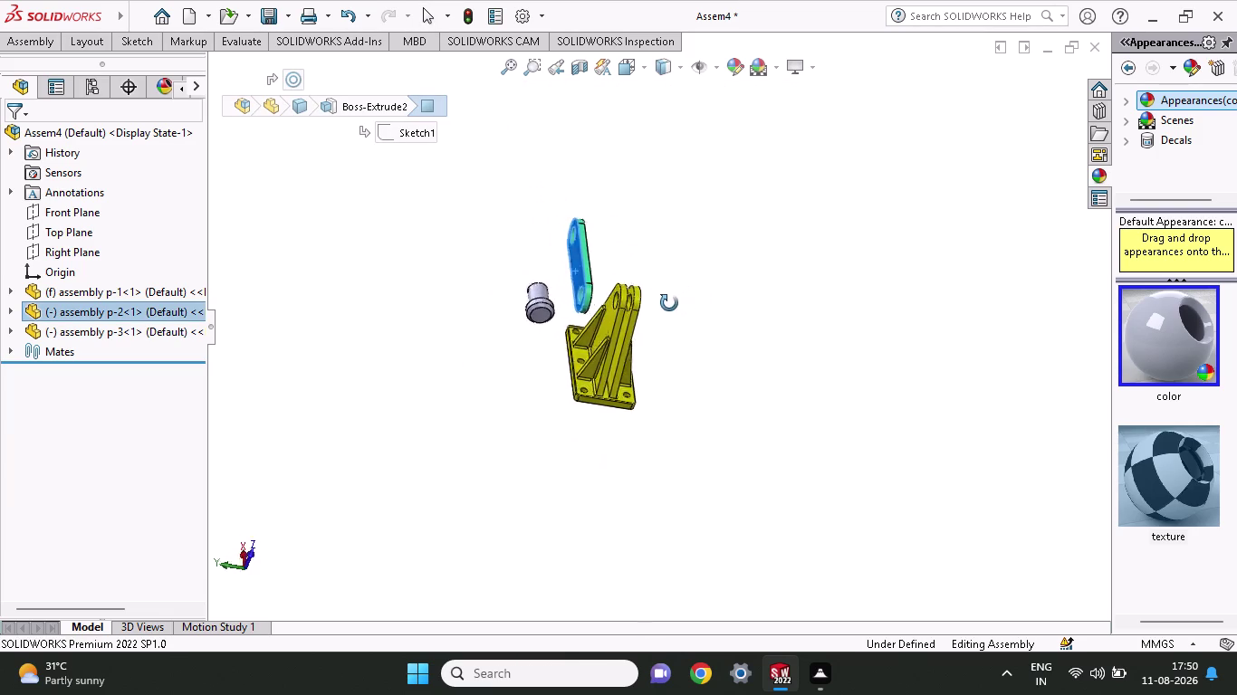
middle_drag(676, 300, 594, 327)
scroll(down, 3)
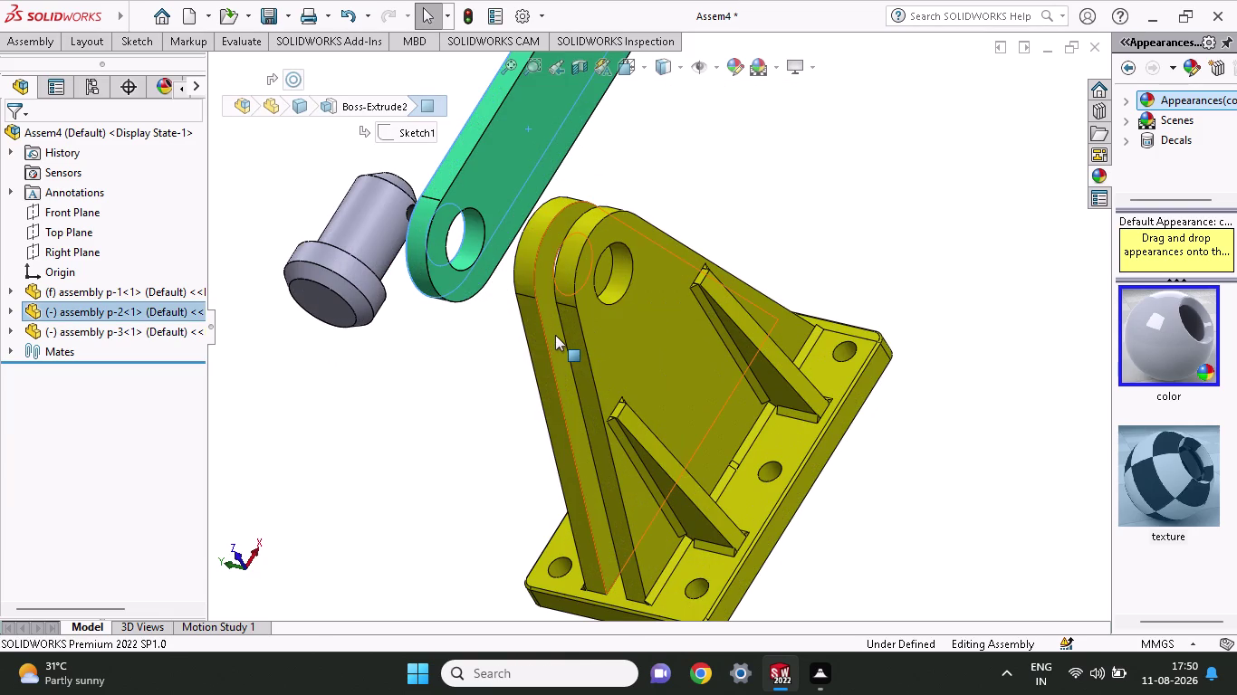
click(555, 335)
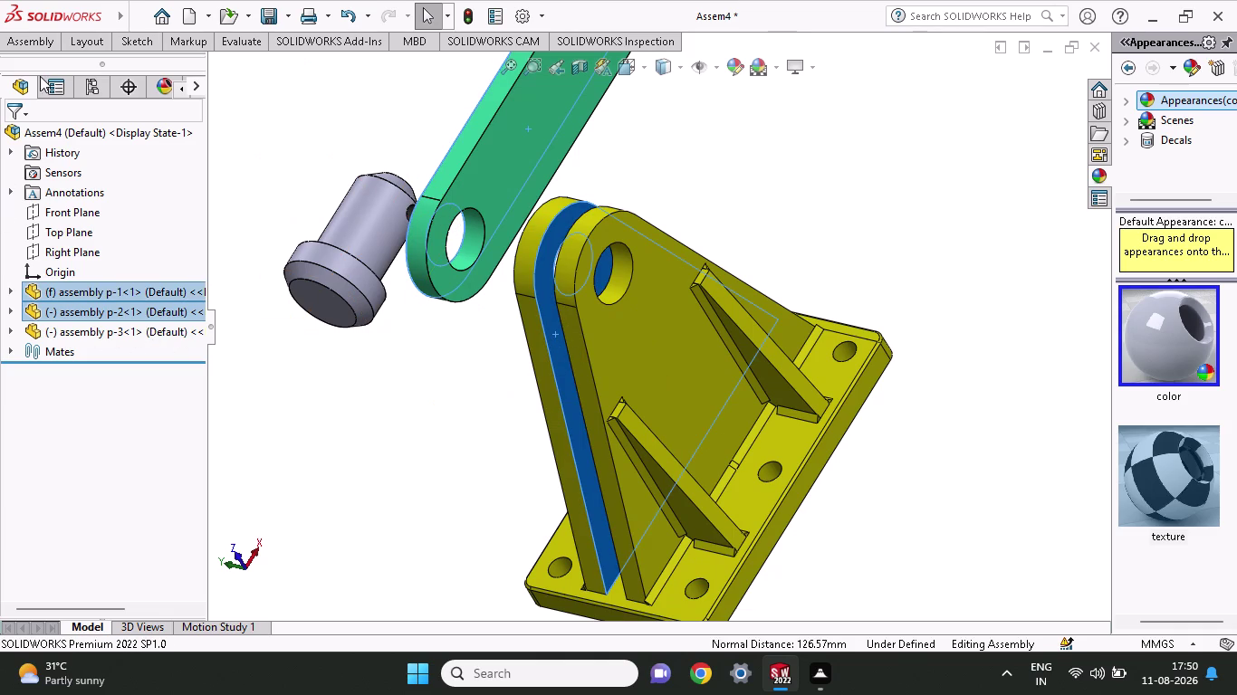
right_click(709, 158)
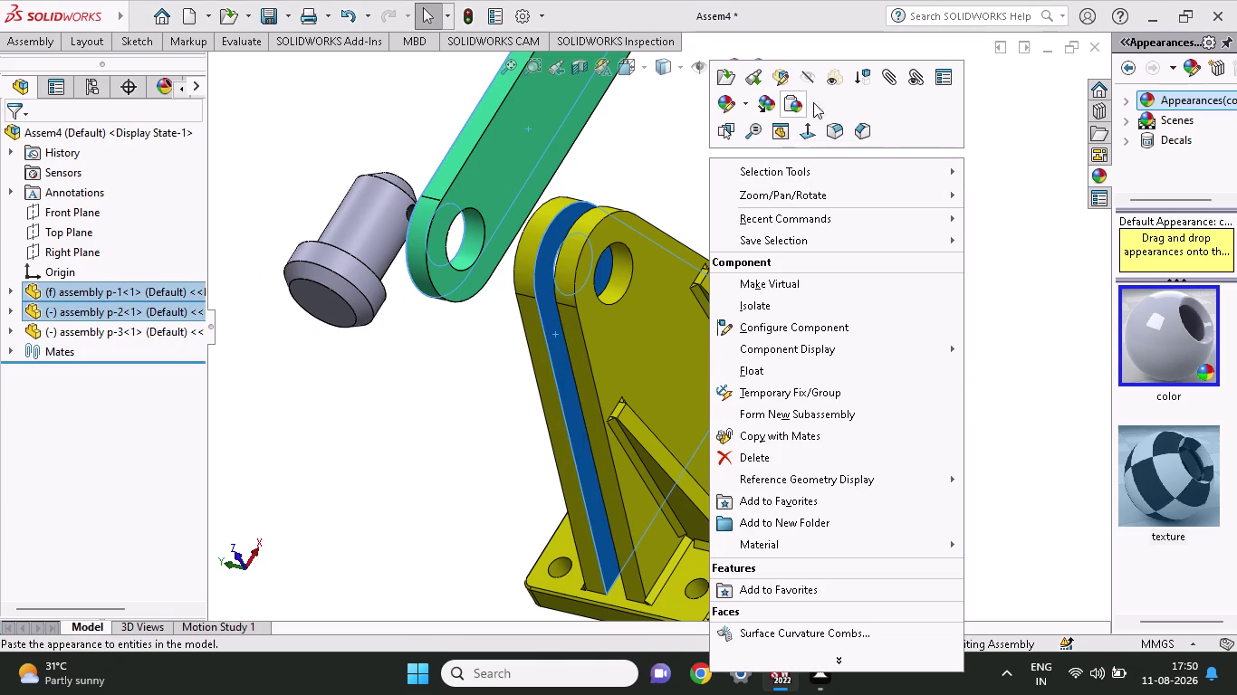
click(632, 164)
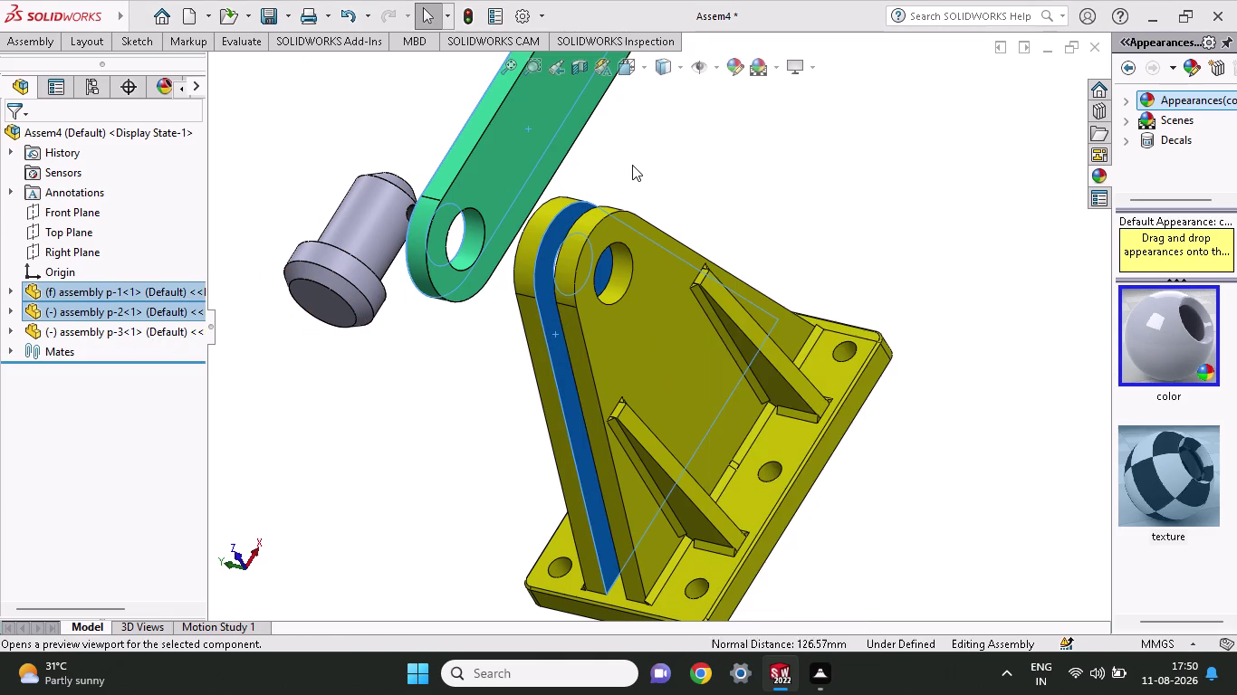
click(553, 307)
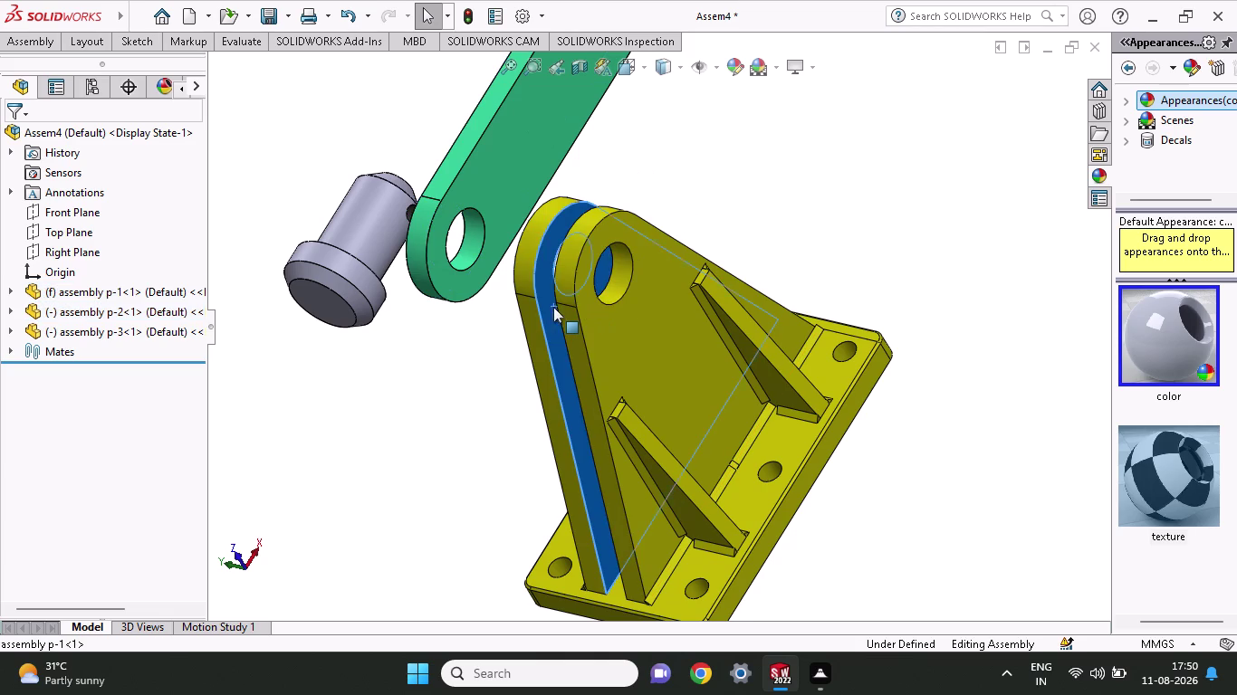
middle_drag(691, 95, 830, 141)
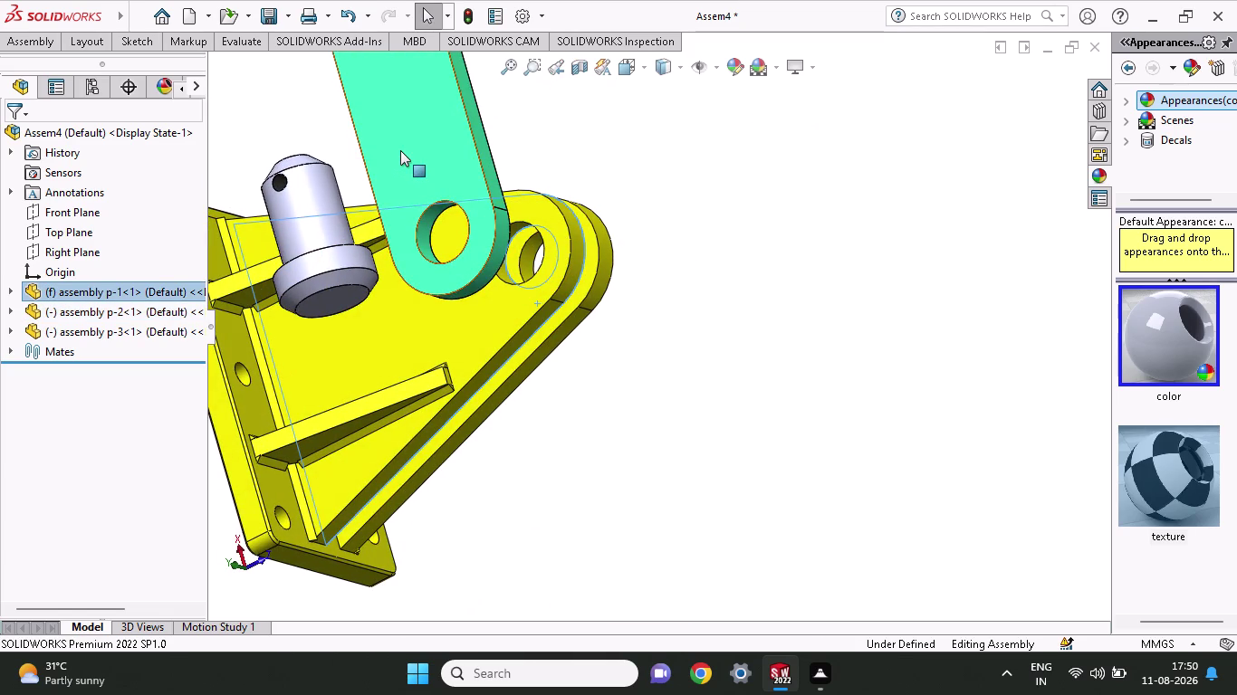
click(400, 149)
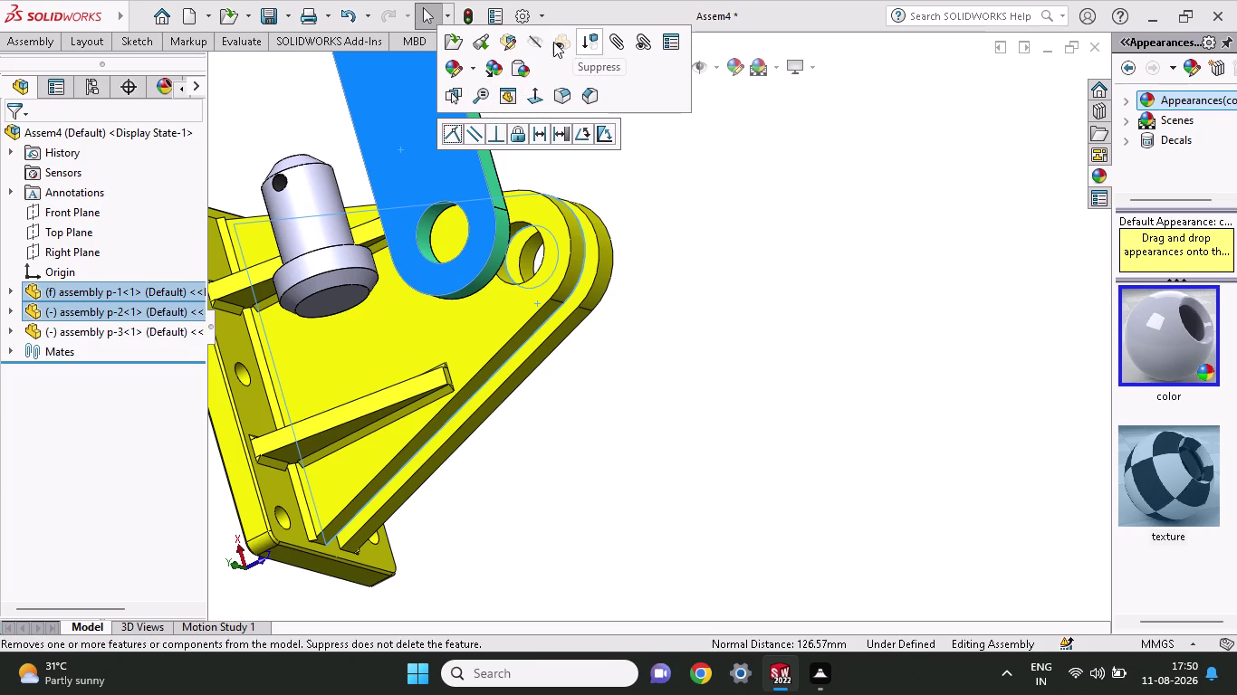
click(699, 211)
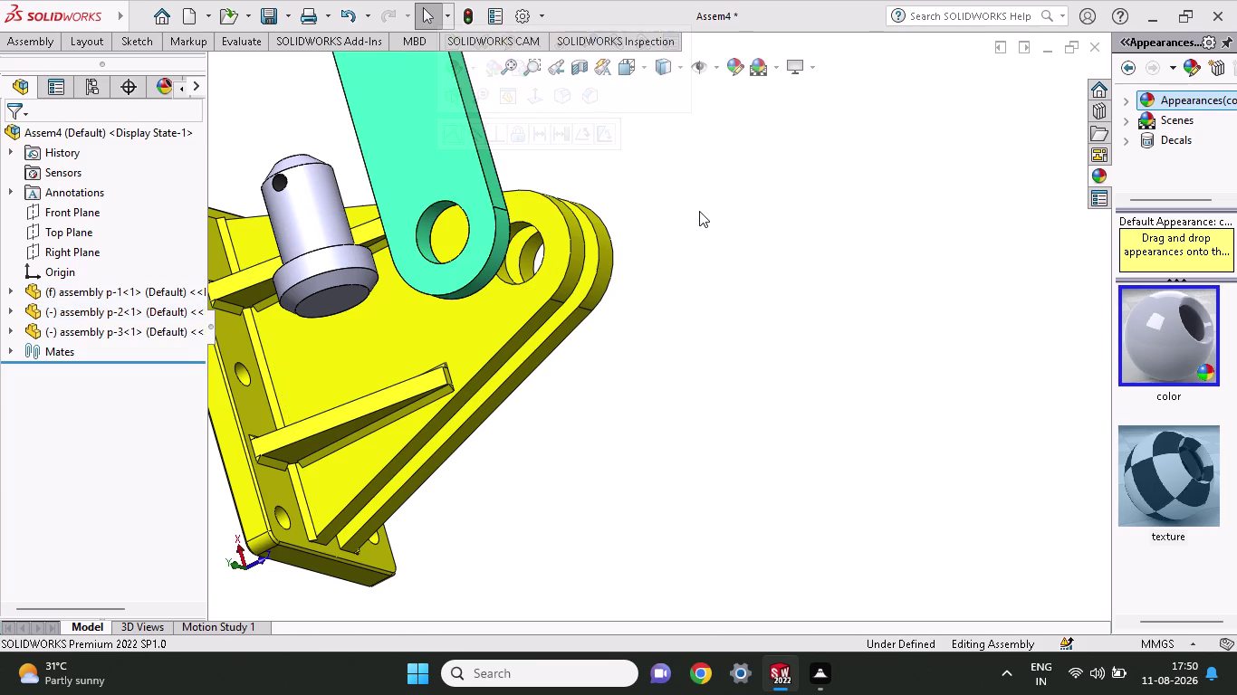
click(401, 124)
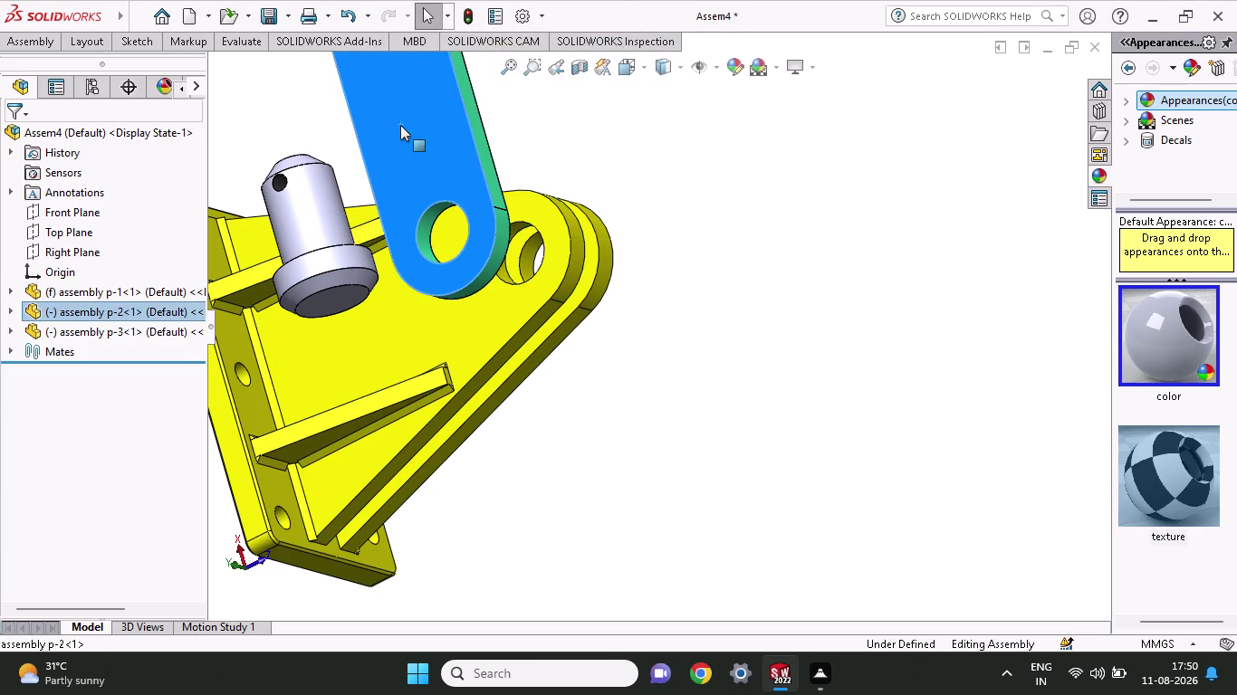
scroll(up, 3)
middle_drag(647, 230, 559, 298)
middle_drag(700, 240, 657, 248)
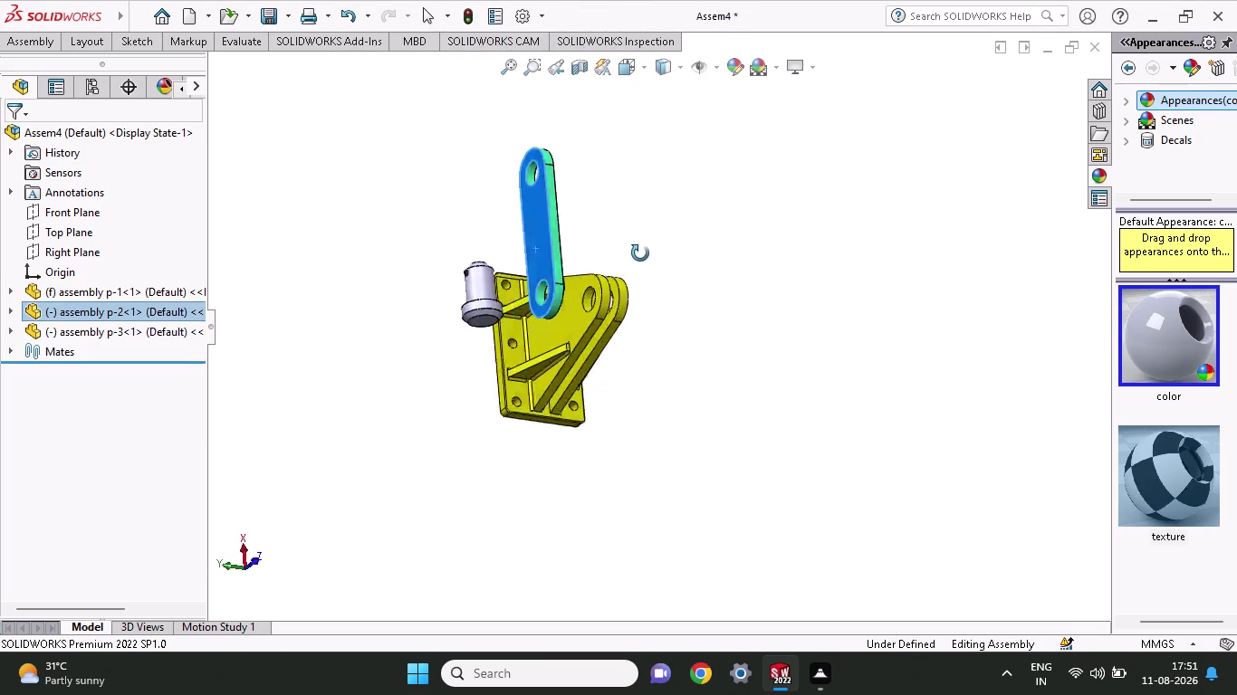
middle_drag(658, 249, 511, 399)
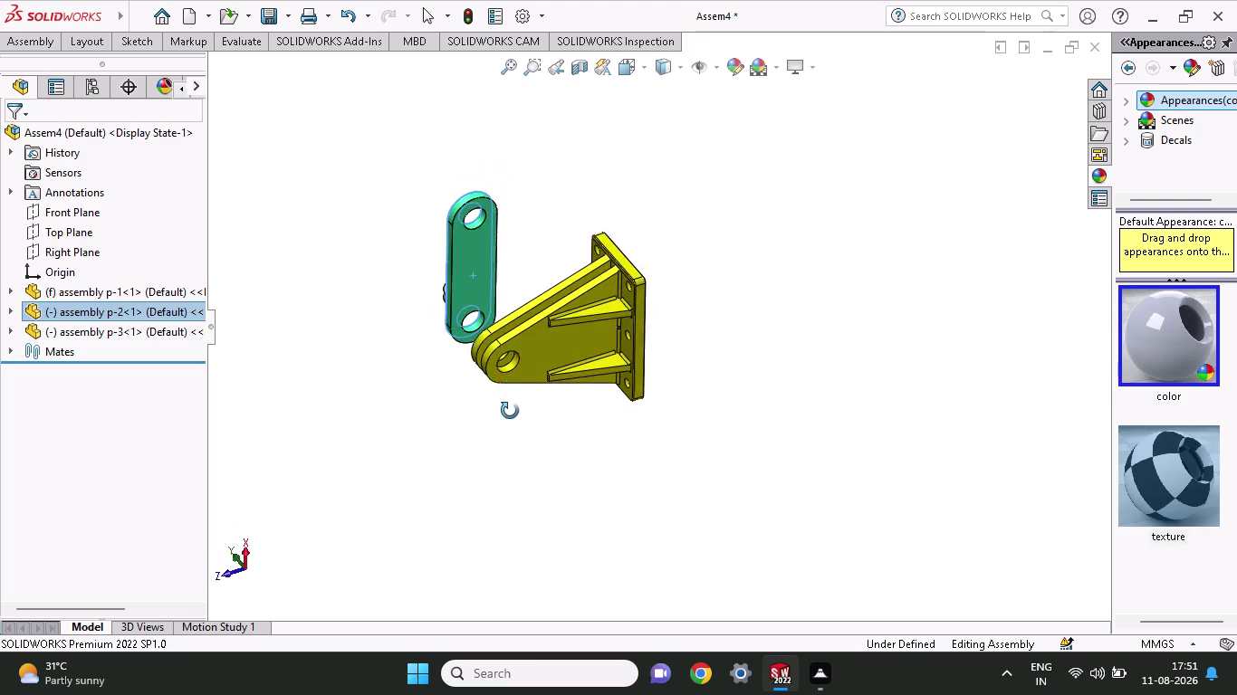
middle_drag(510, 399, 509, 423)
scroll(down, 3)
click(561, 339)
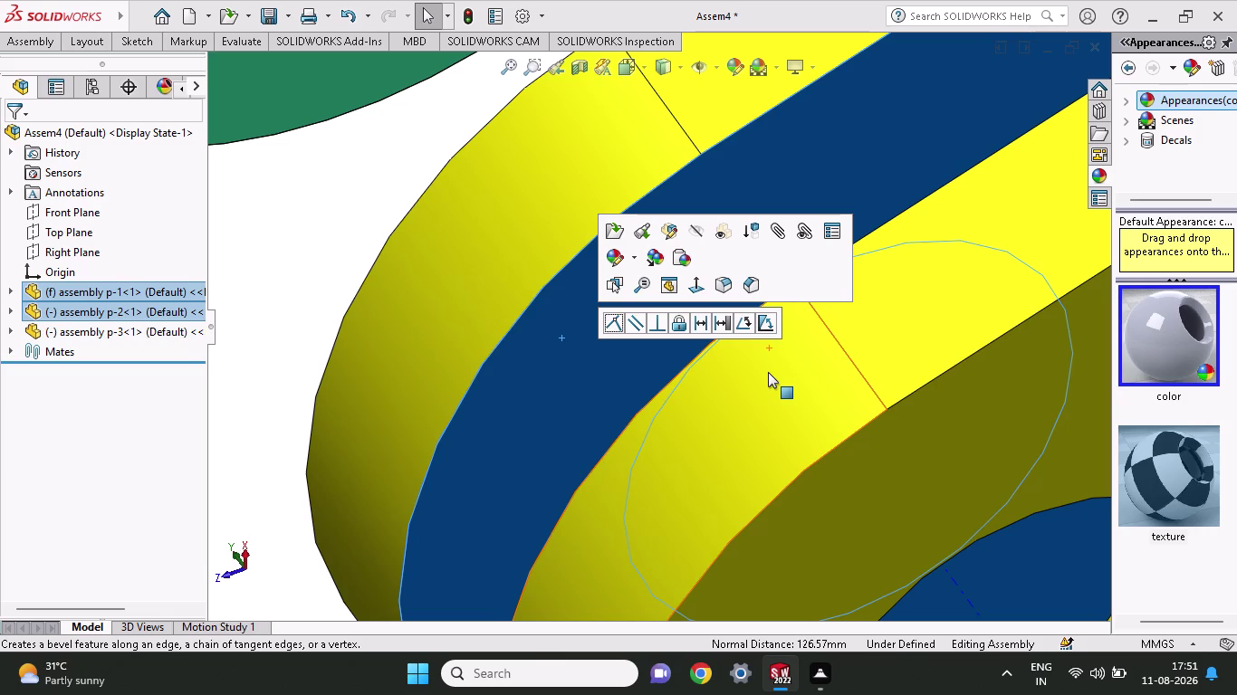
click(632, 323)
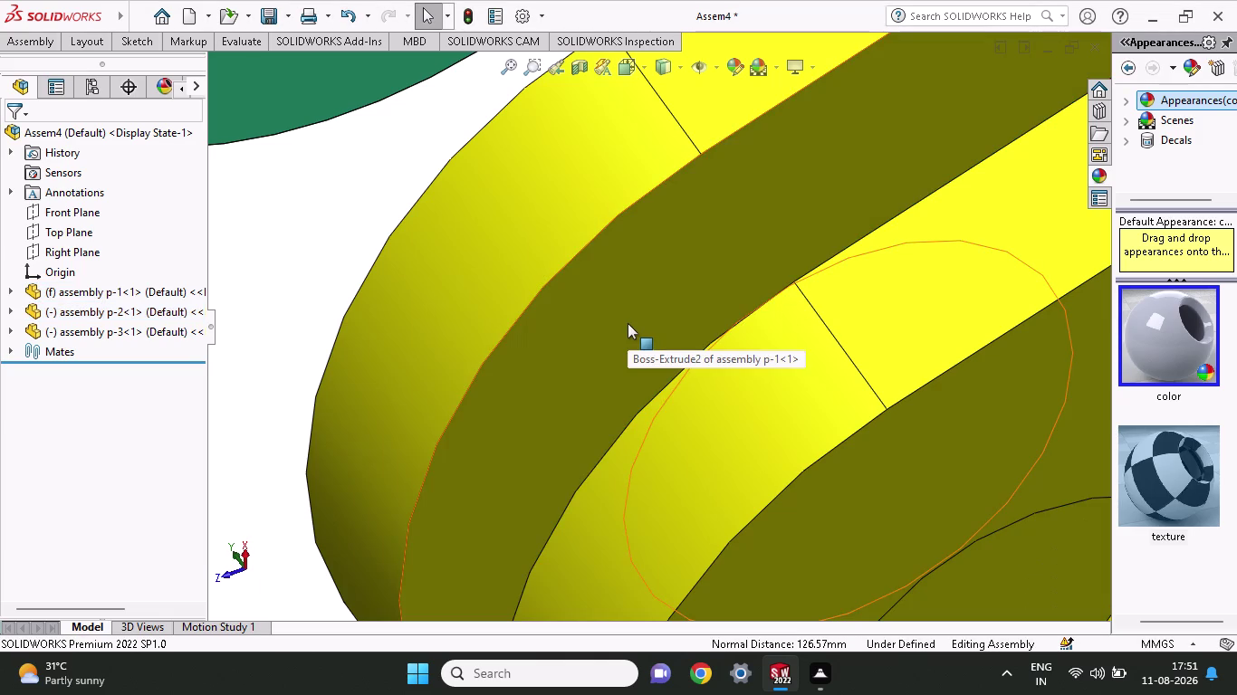
scroll(up, 3)
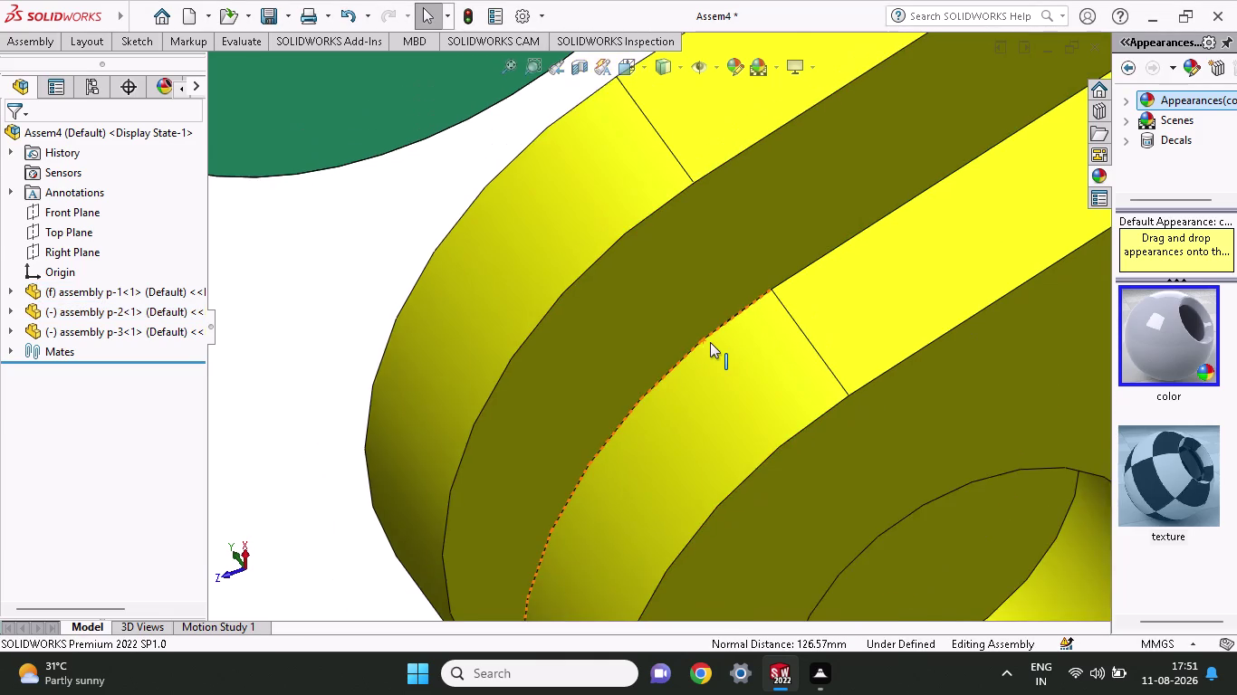
scroll(up, 3)
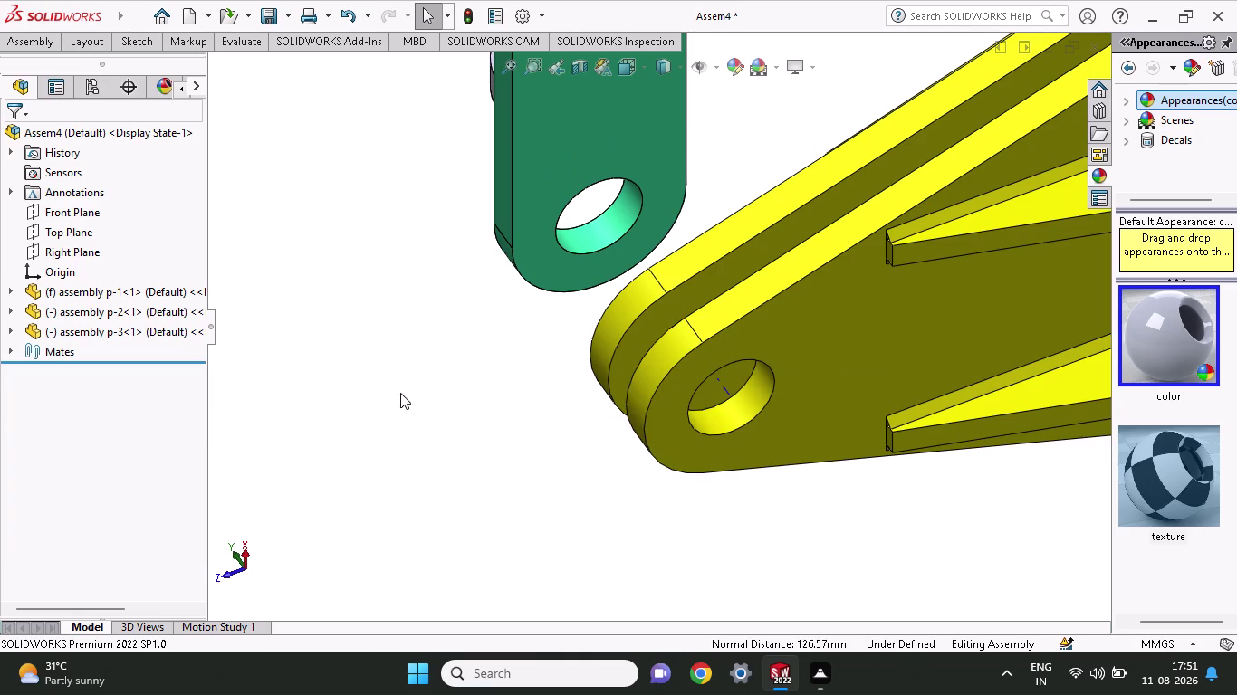
scroll(up, 3)
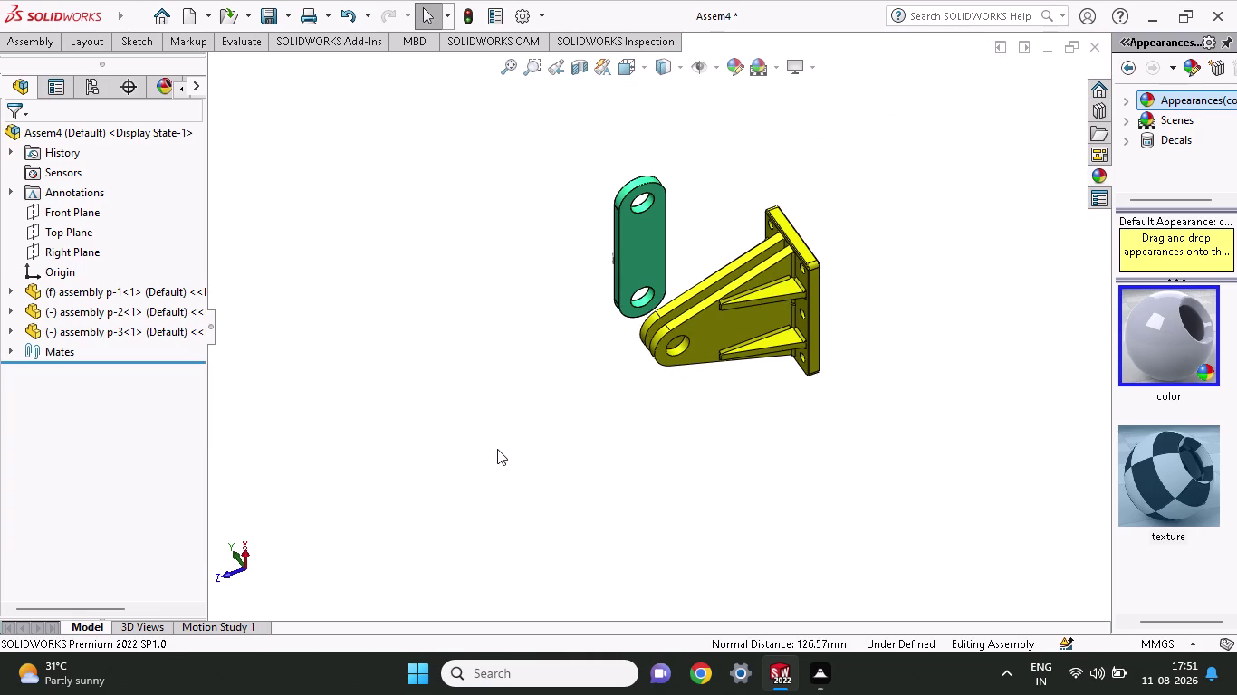
middle_drag(602, 462, 621, 464)
scroll(up, 3)
click(639, 273)
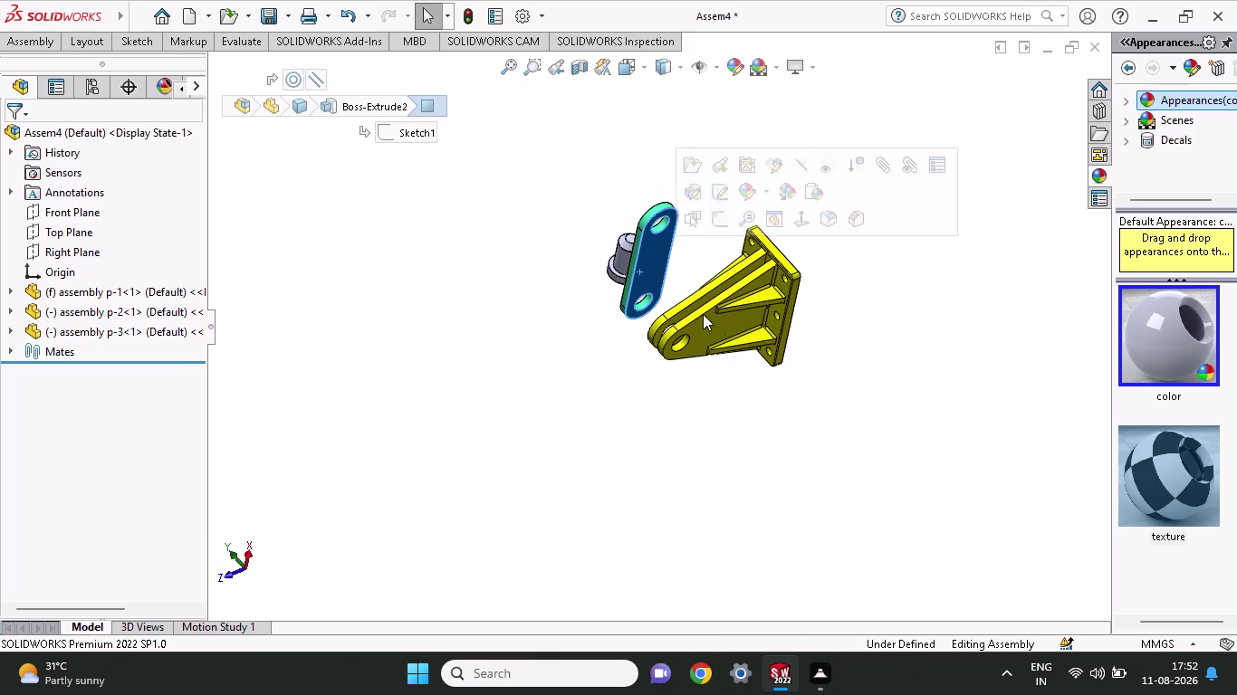
scroll(down, 3)
click(600, 327)
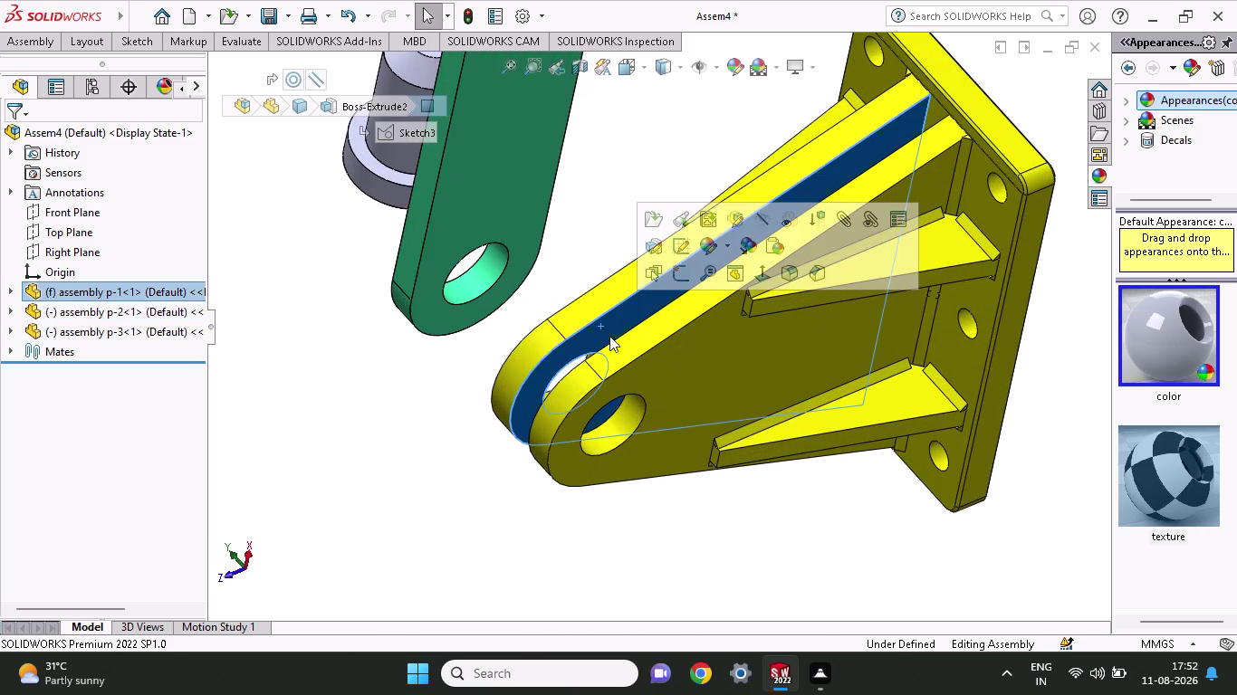
click(512, 213)
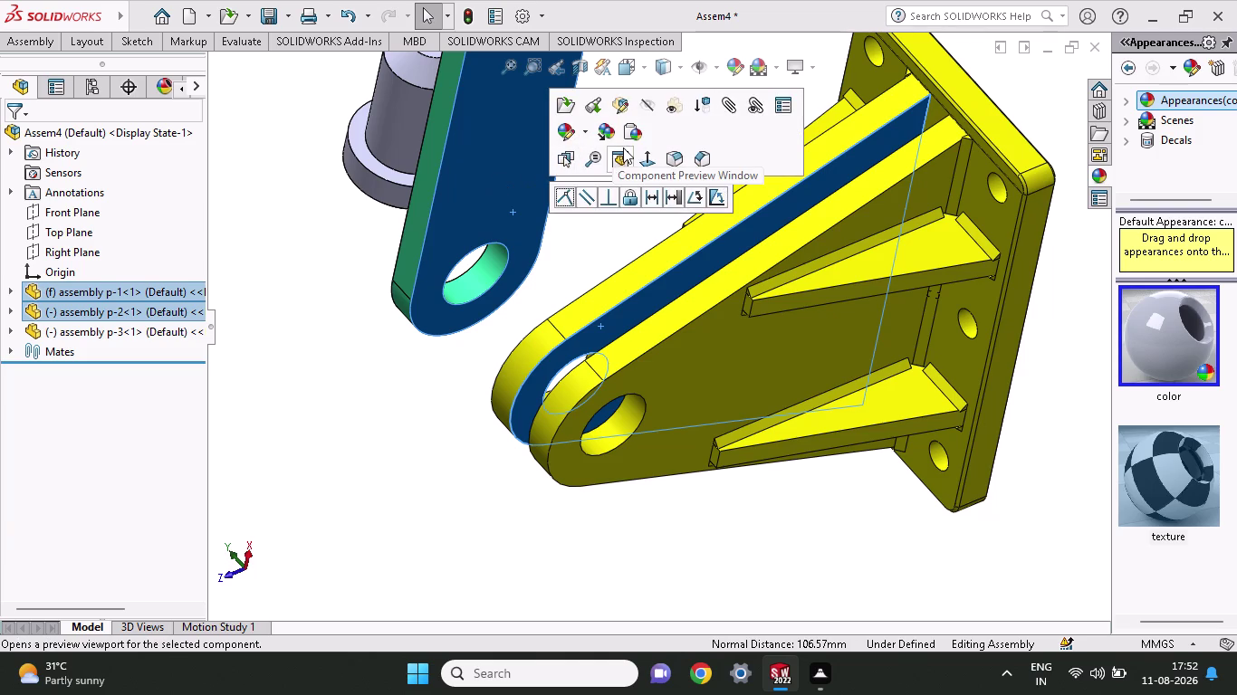
key(Escape)
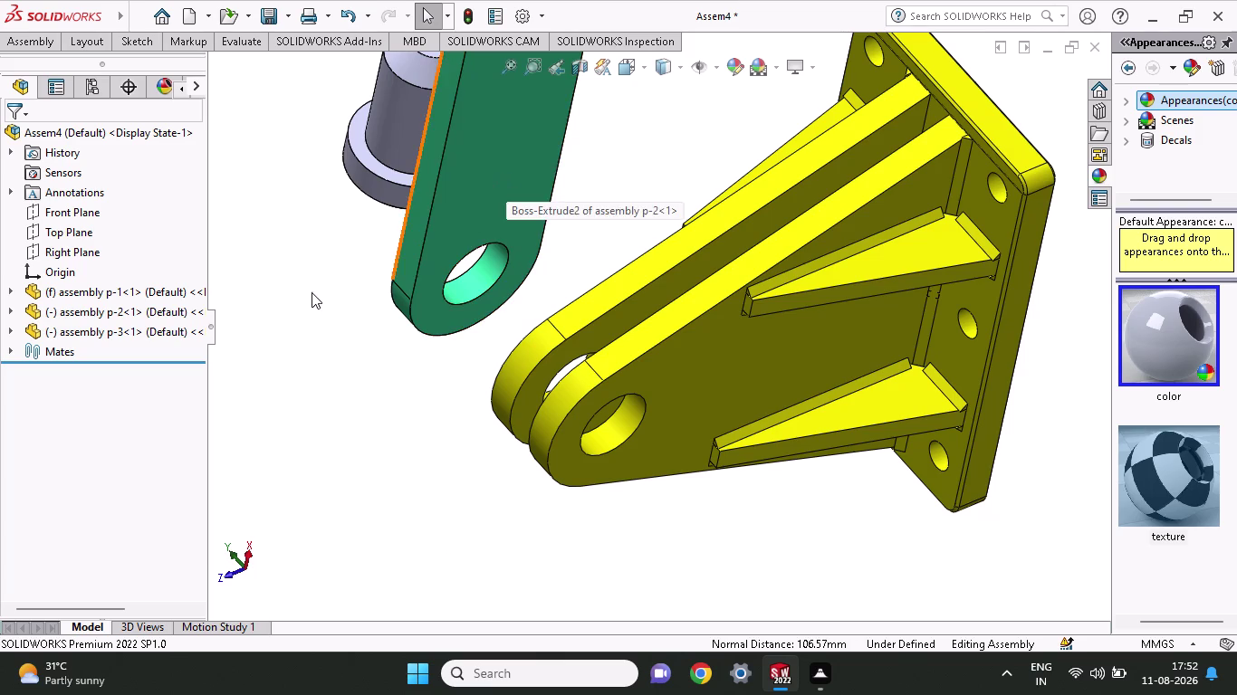
Make the green link's flat face coincident with the inner bracket lug face.
middle_drag(314, 292, 408, 351)
middle_drag(415, 320, 561, 391)
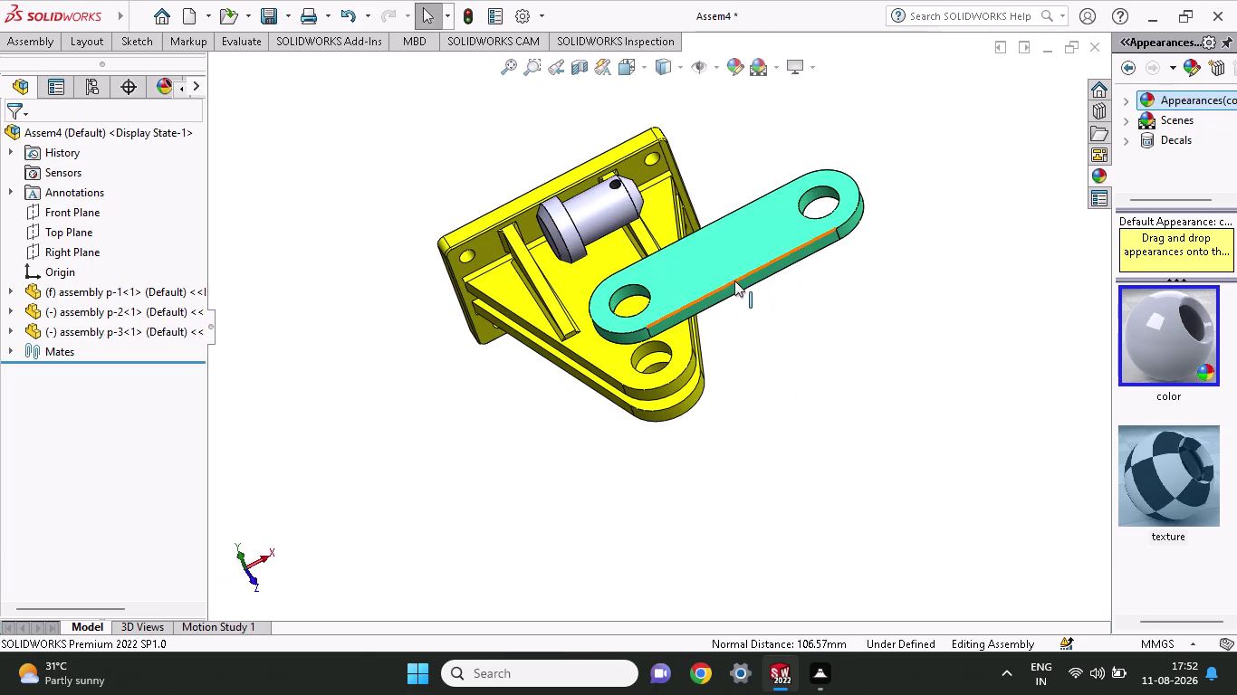
click(692, 256)
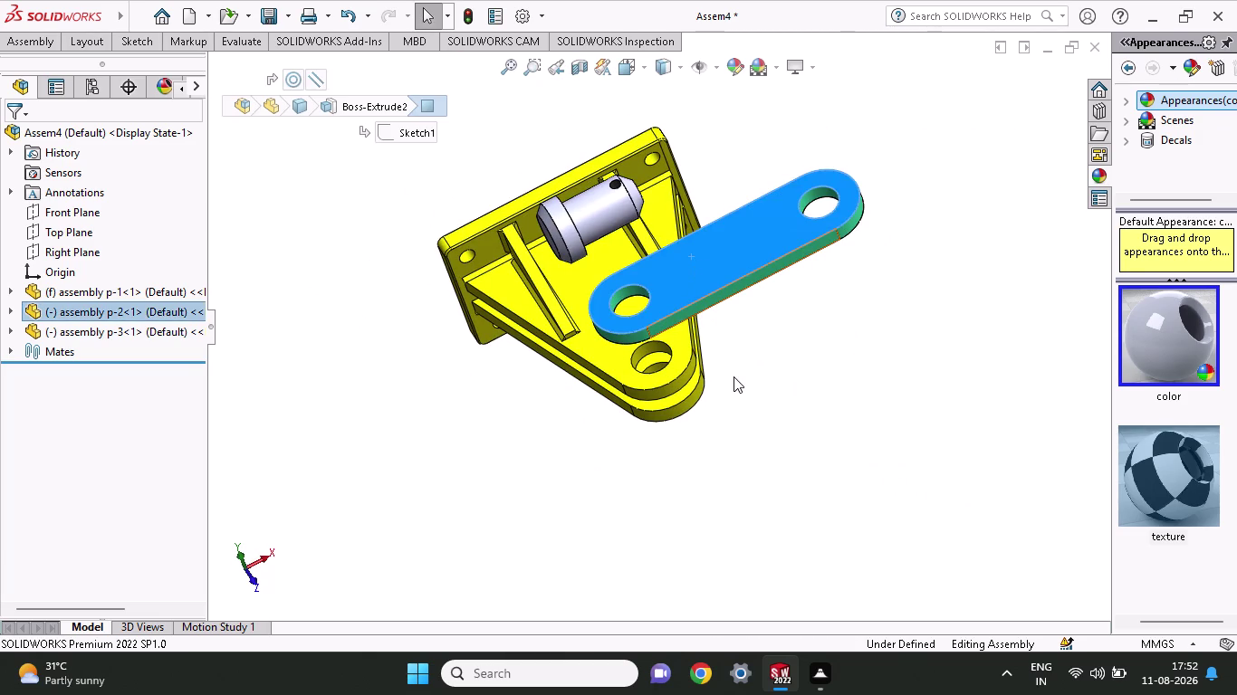
scroll(down, 3)
middle_drag(804, 373, 642, 281)
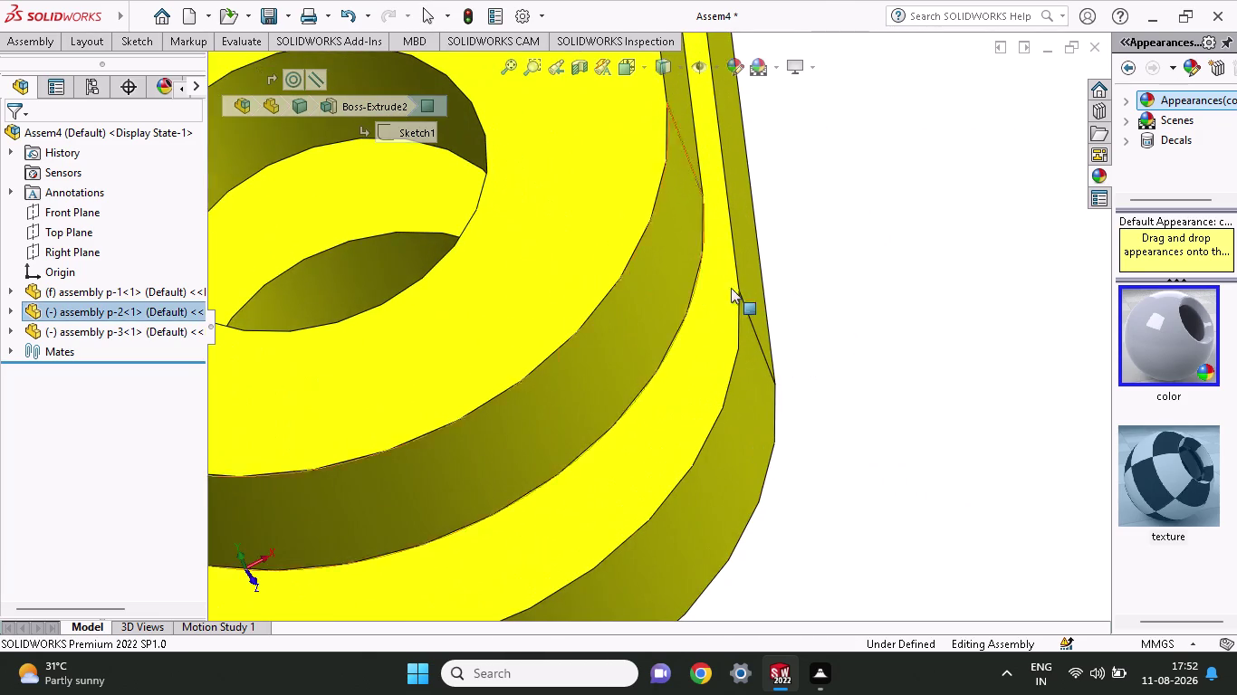
scroll(down, 3)
scroll(up, 3)
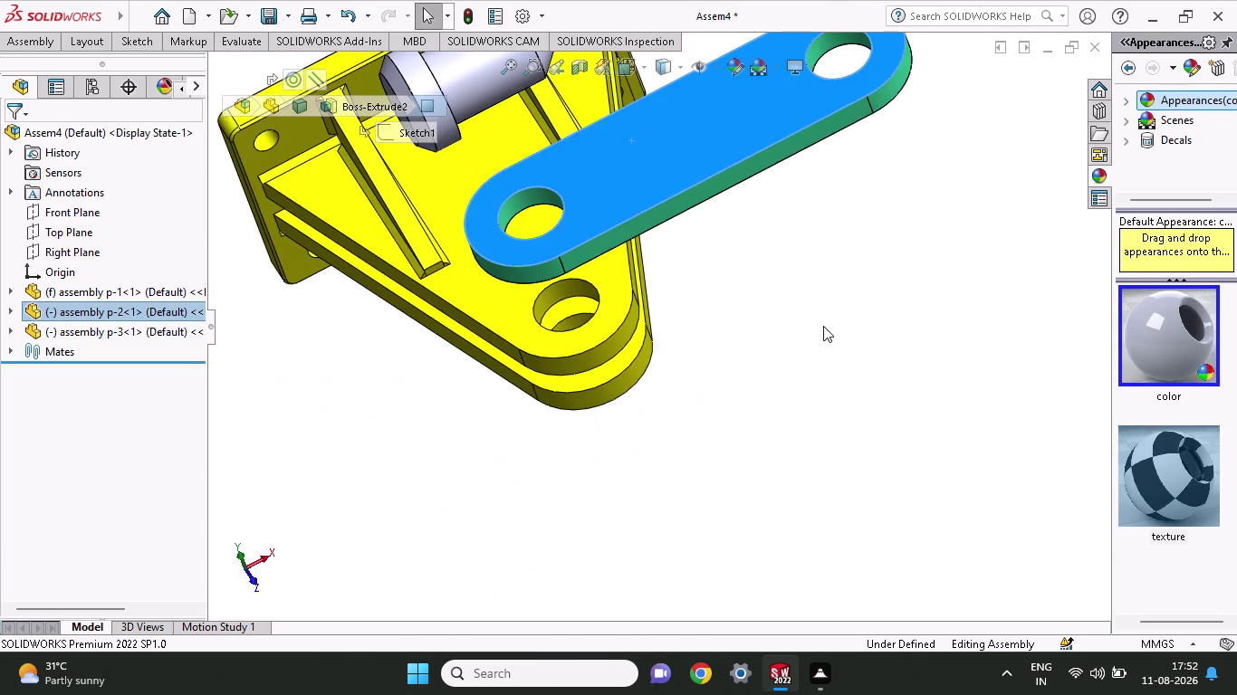
middle_drag(823, 326, 699, 209)
scroll(down, 3)
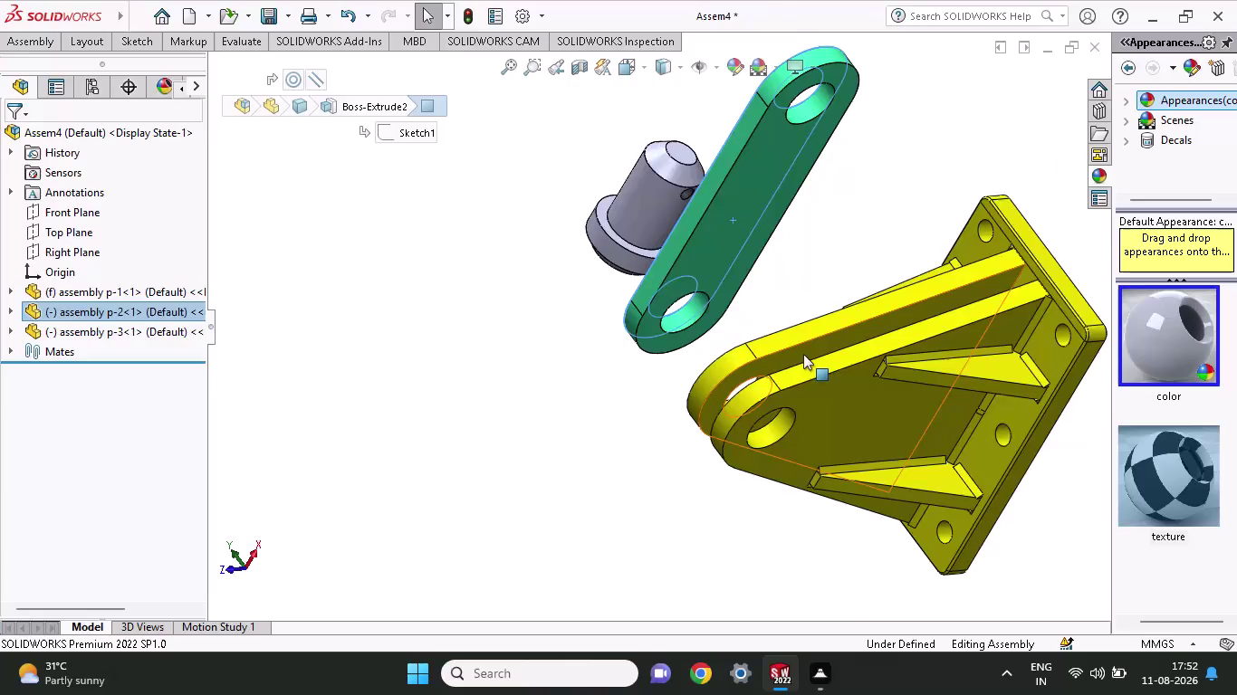
scroll(down, 3)
click(763, 338)
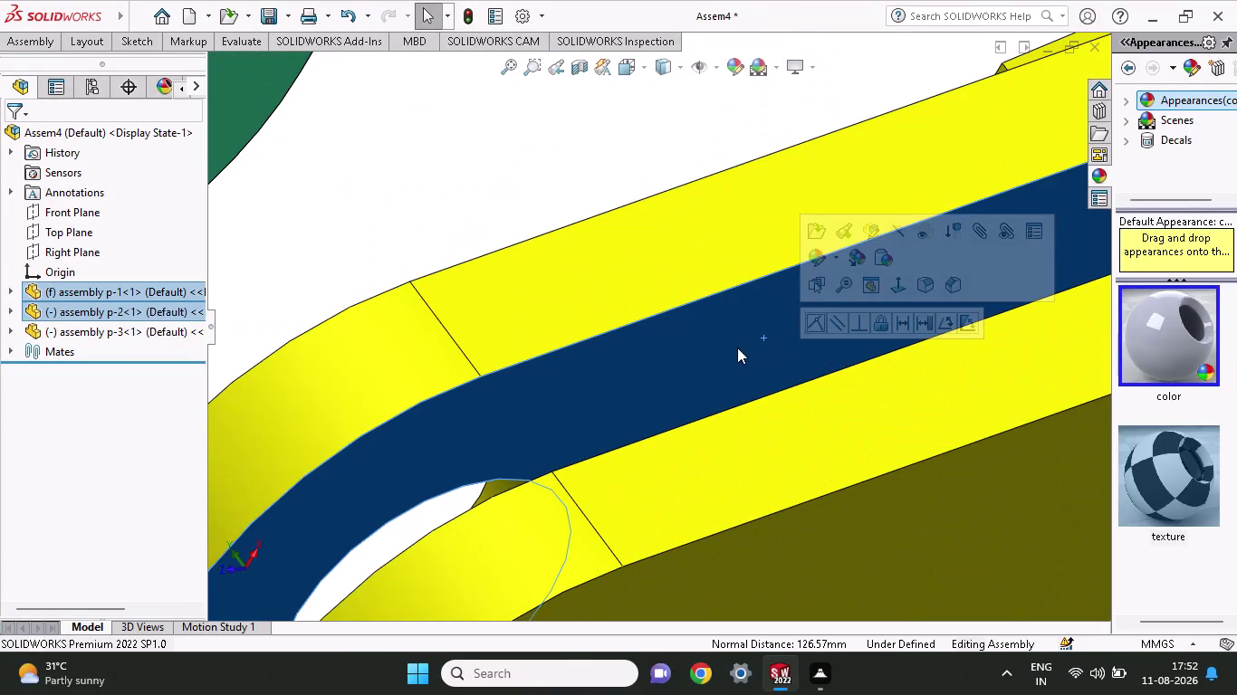
click(807, 323)
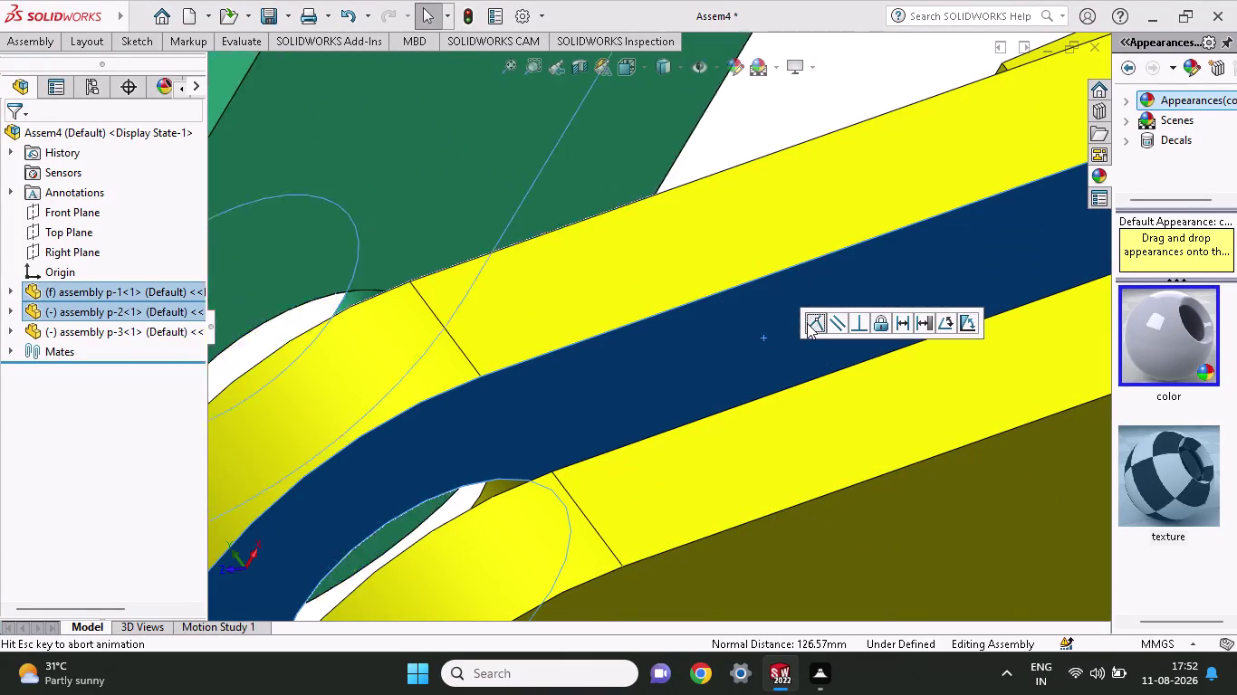
Orbit around the joined assembly to view the grey pin and pivot side.
scroll(up, 3)
middle_drag(434, 273, 534, 274)
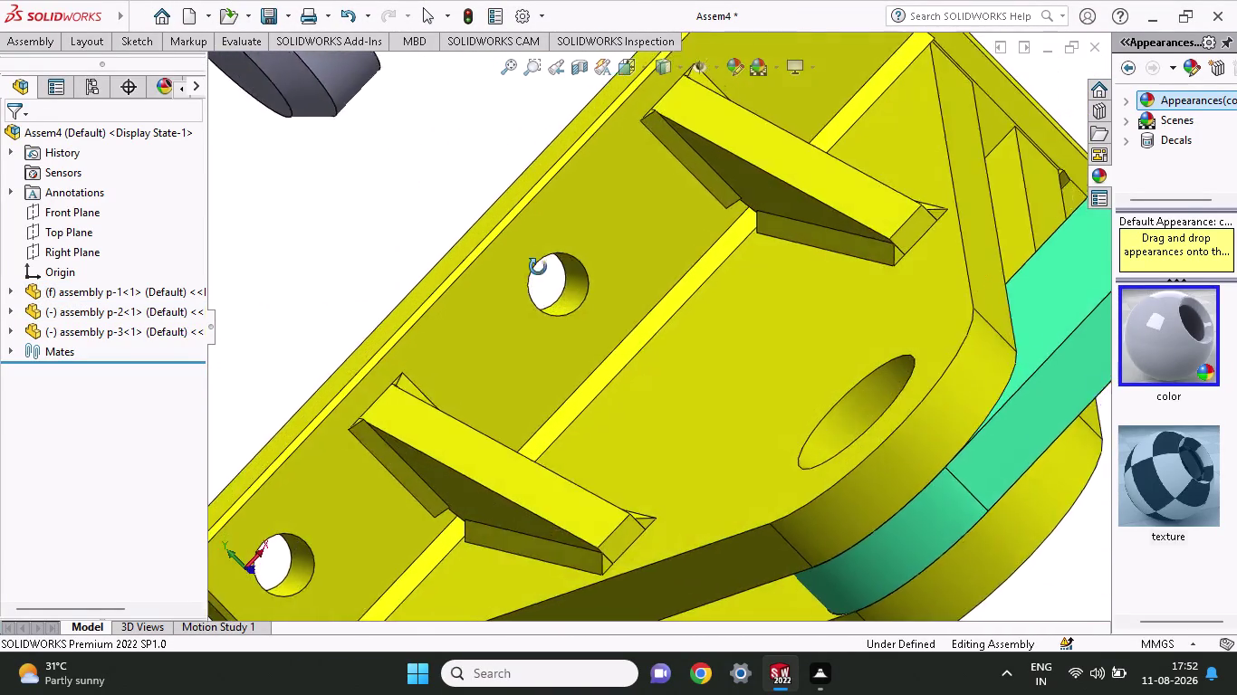
middle_drag(533, 274, 541, 221)
scroll(up, 3)
middle_drag(812, 415, 788, 280)
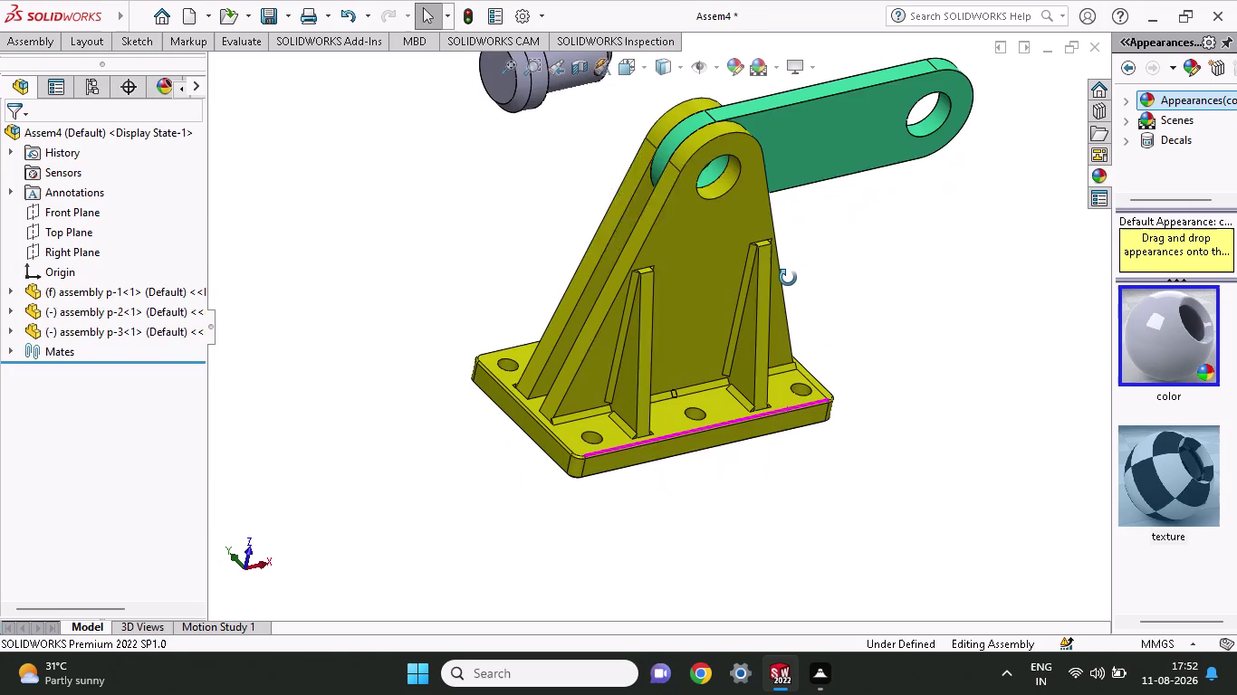
middle_drag(788, 279, 784, 265)
scroll(up, 3)
middle_drag(426, 247, 494, 295)
scroll(up, 3)
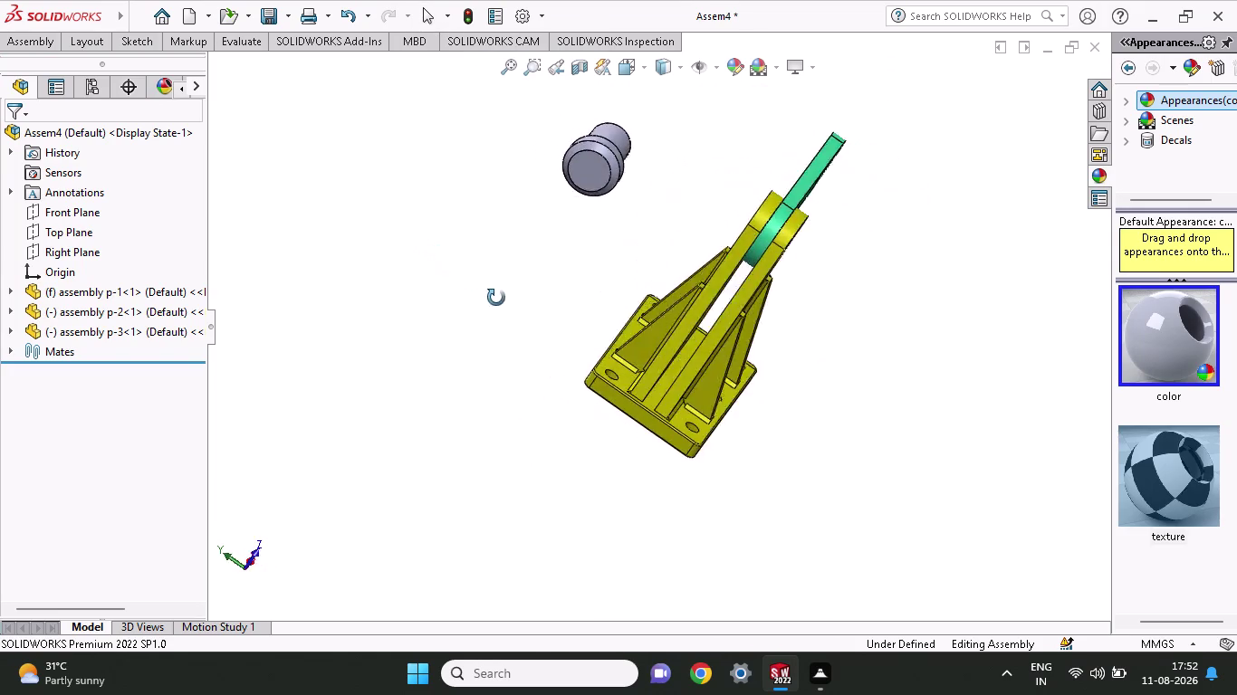
middle_drag(493, 296, 566, 398)
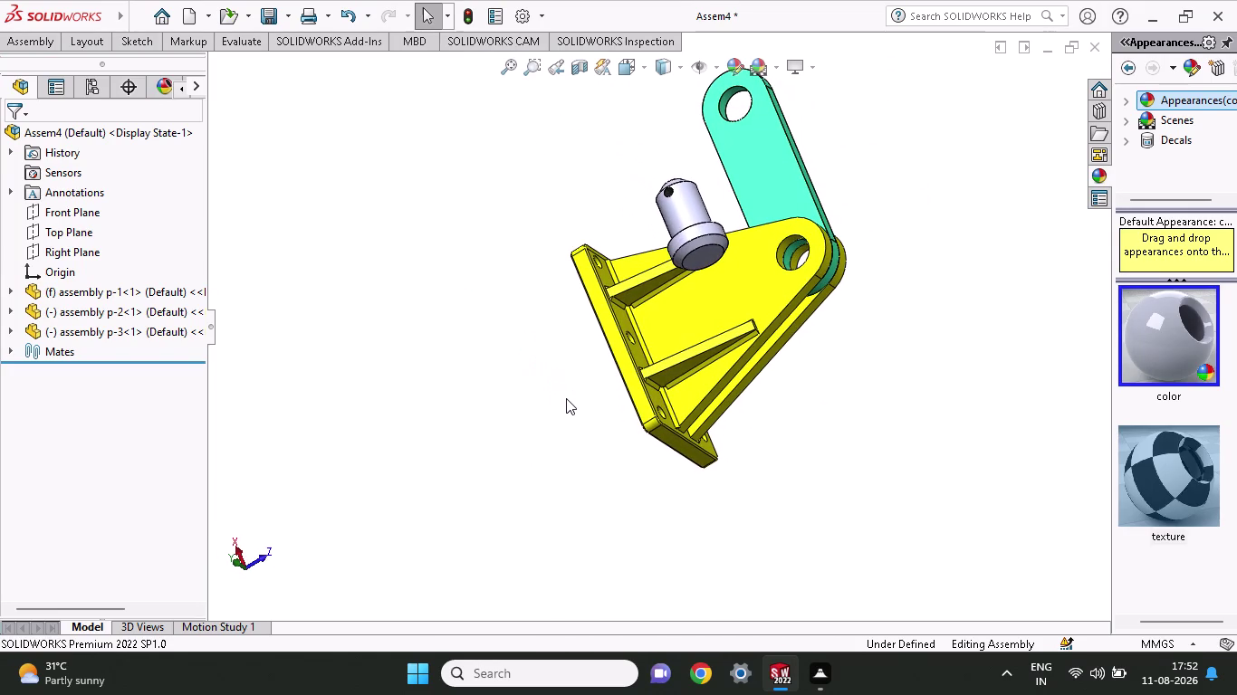
Drag the green link up, down and behind the bracket, leaving it resting level.
drag(756, 145, 824, 144)
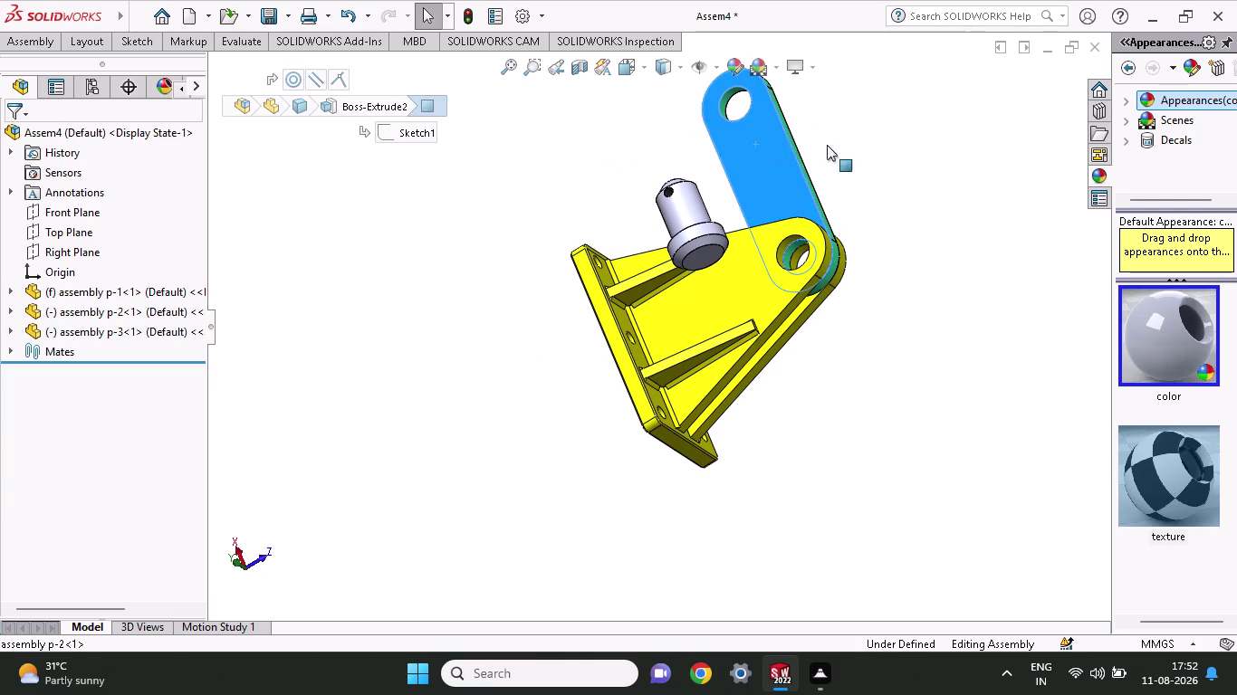
drag(824, 145, 911, 484)
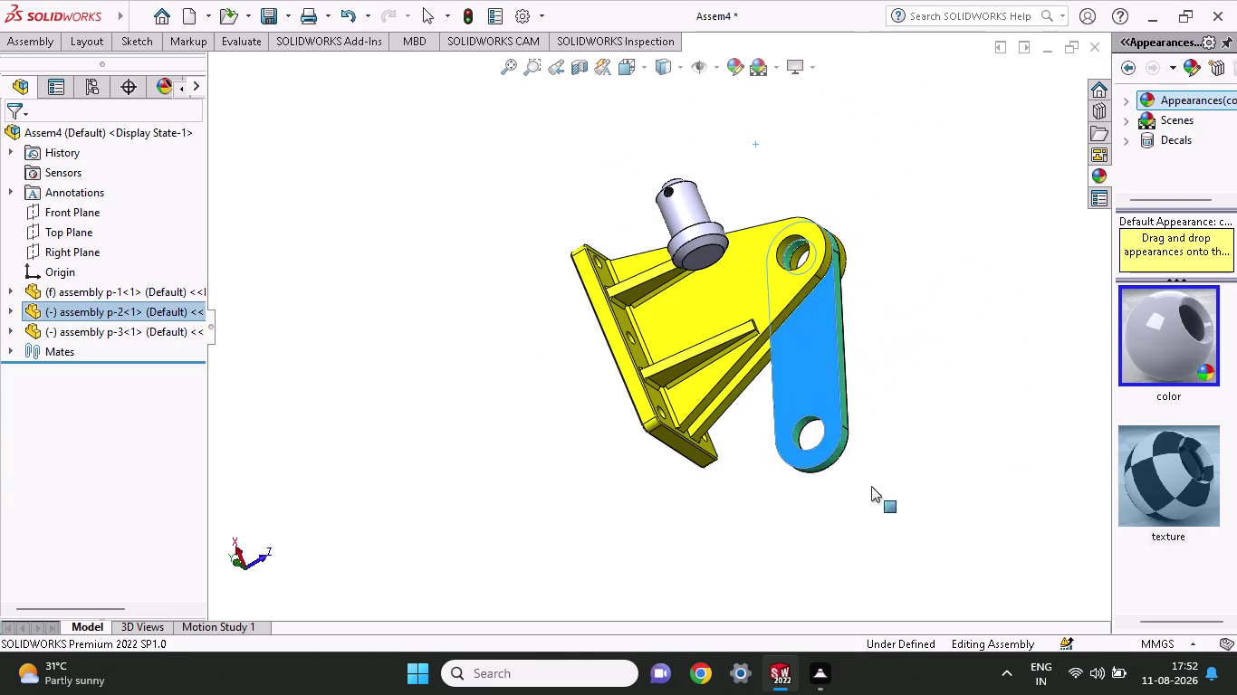
drag(911, 484, 1092, 246)
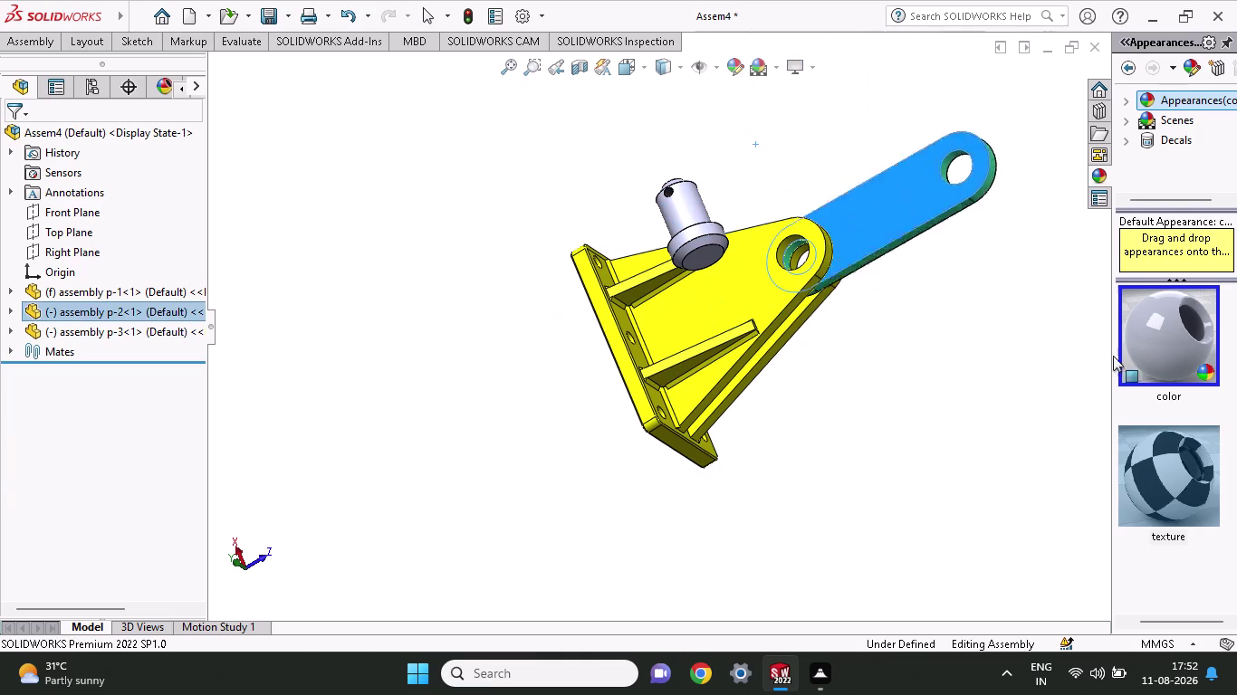
drag(1091, 246, 1004, 404)
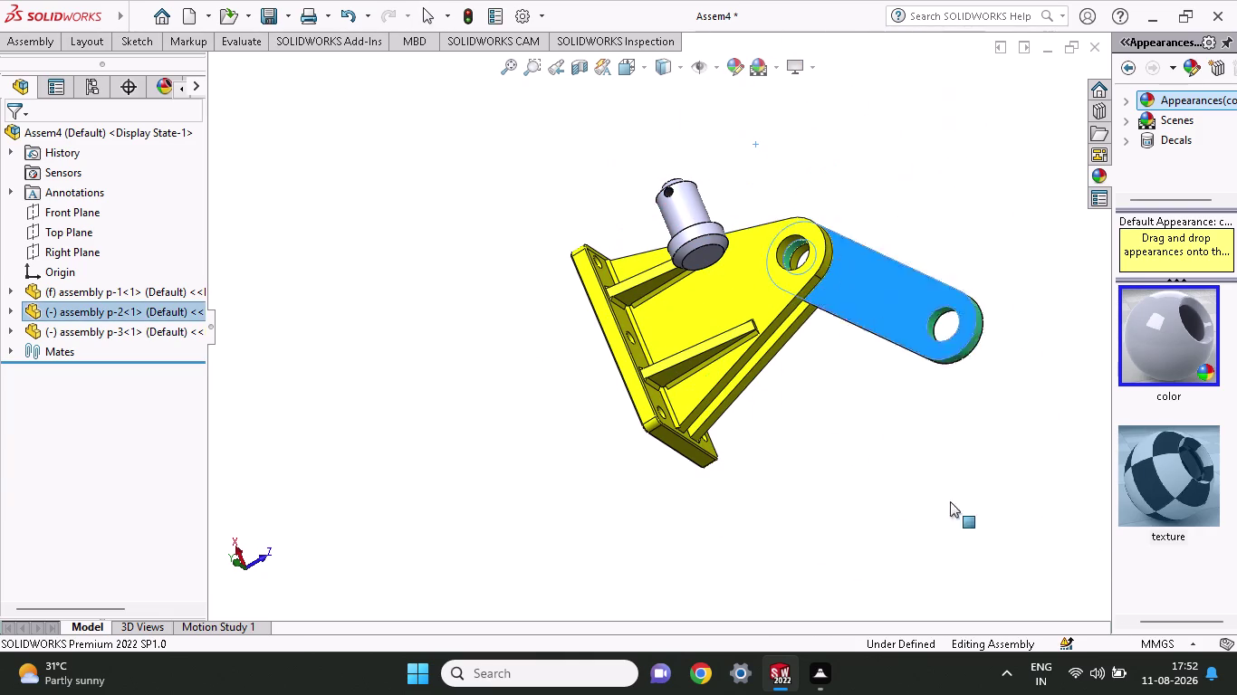
drag(1004, 404, 595, 536)
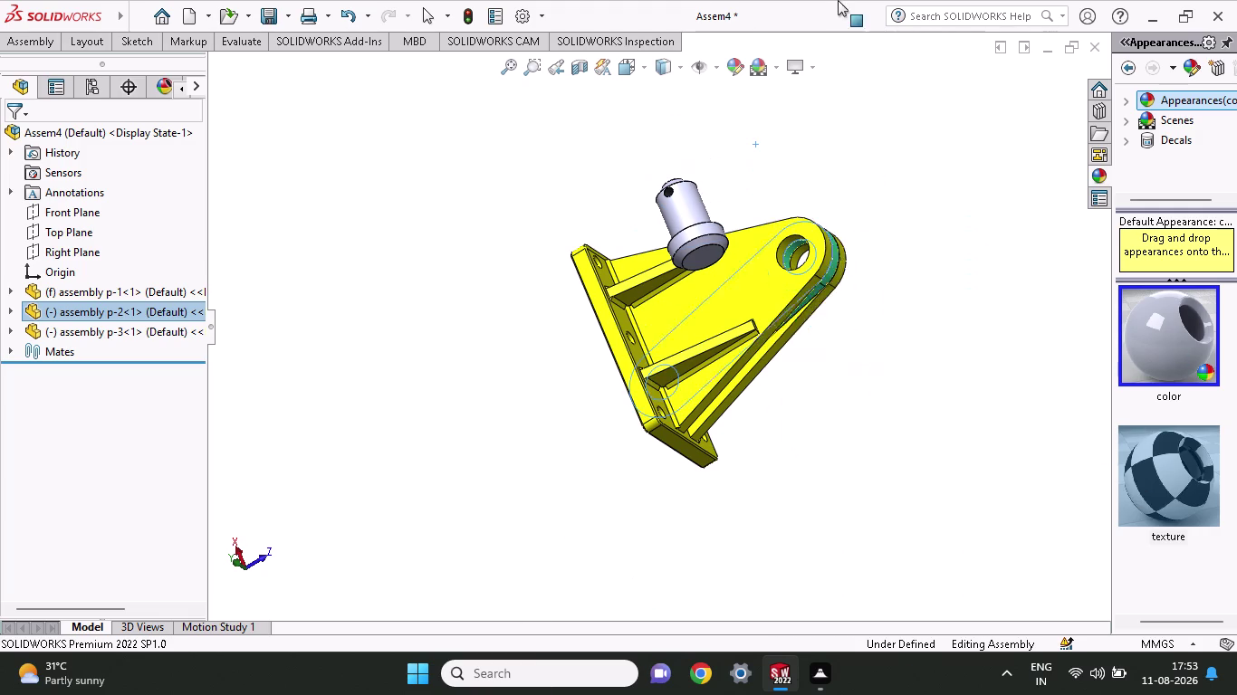
drag(595, 536, 981, 313)
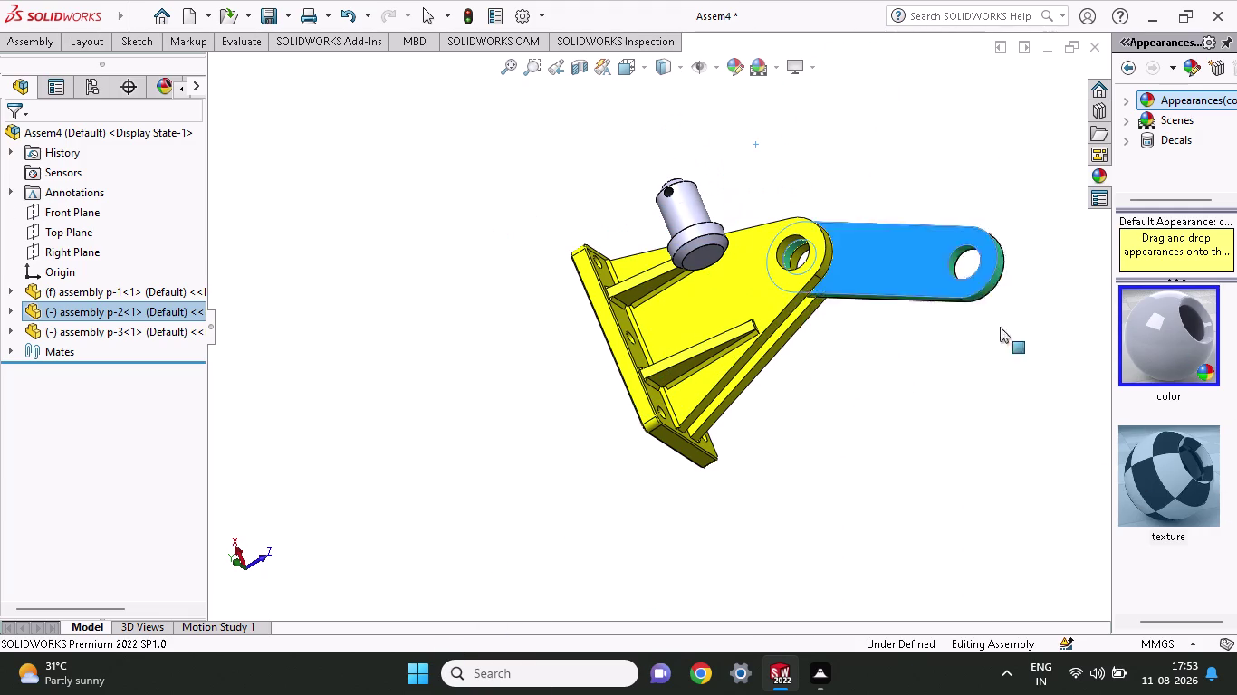
drag(981, 314, 829, 433)
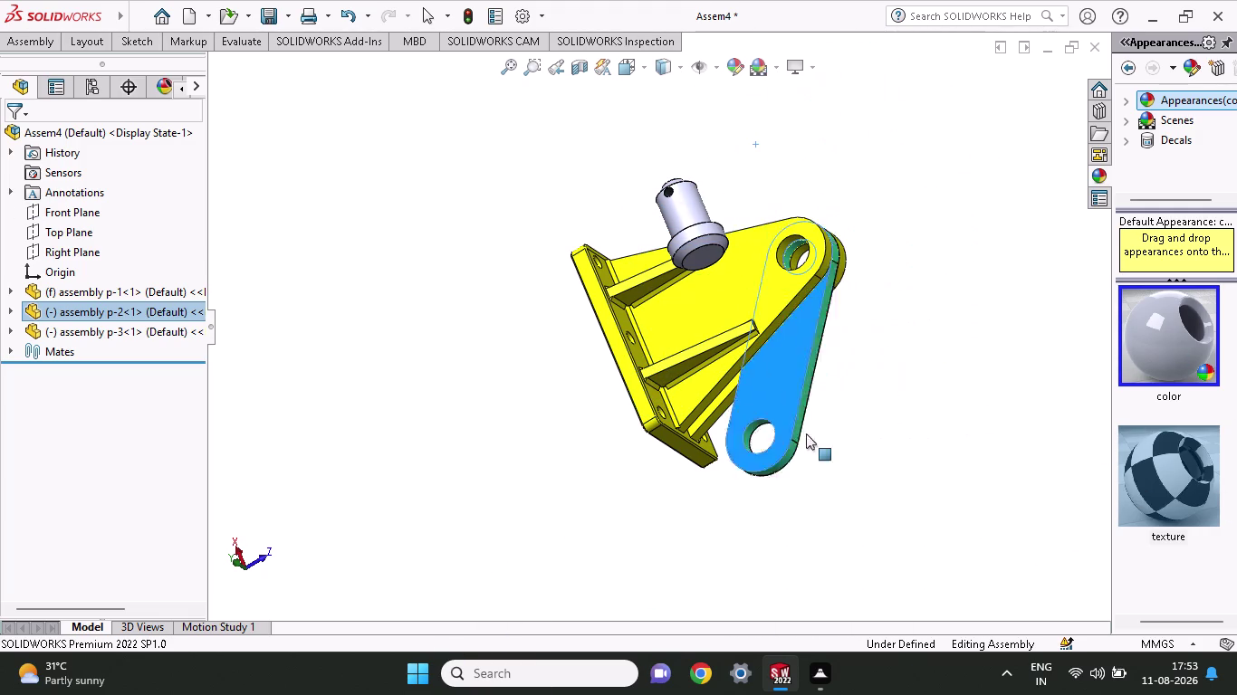
drag(830, 434, 961, 381)
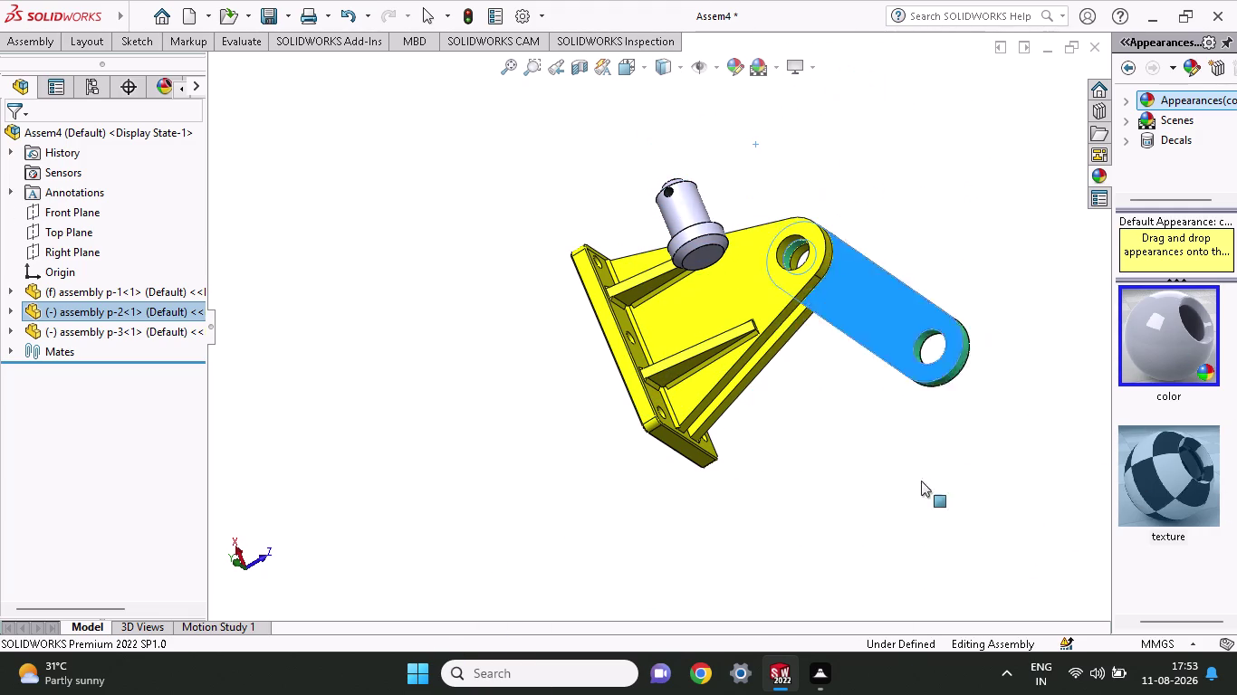
drag(961, 381, 1028, 298)
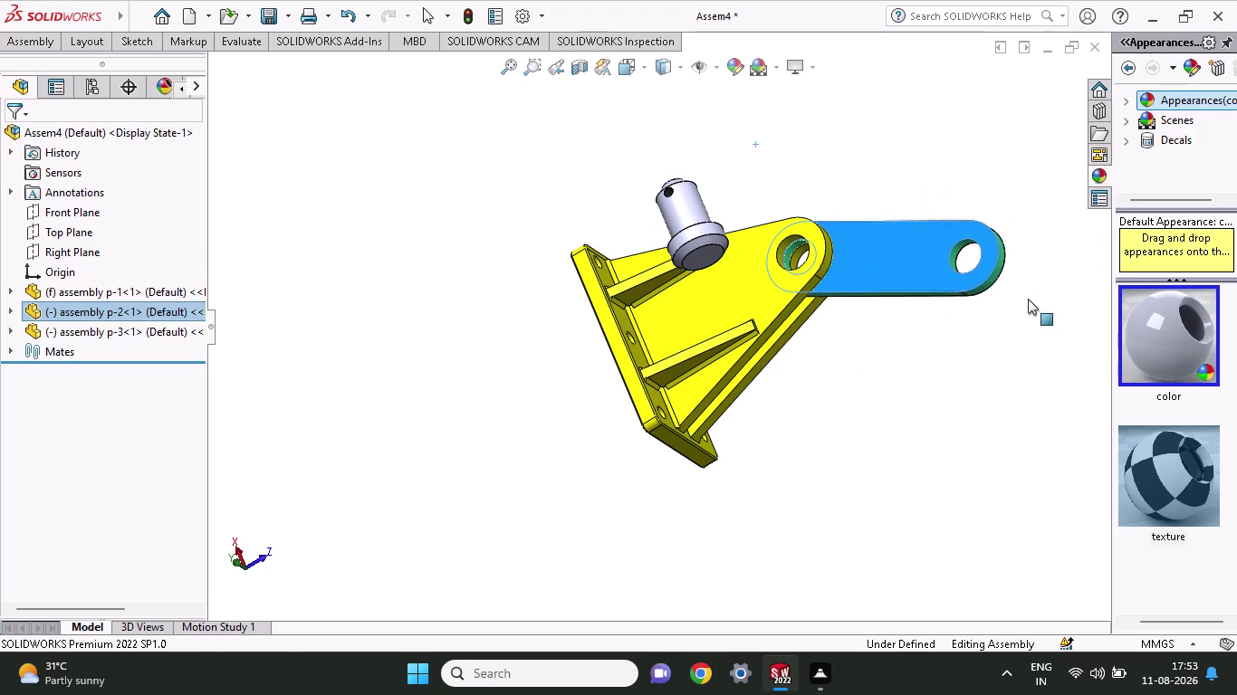
drag(1028, 298, 1028, 299)
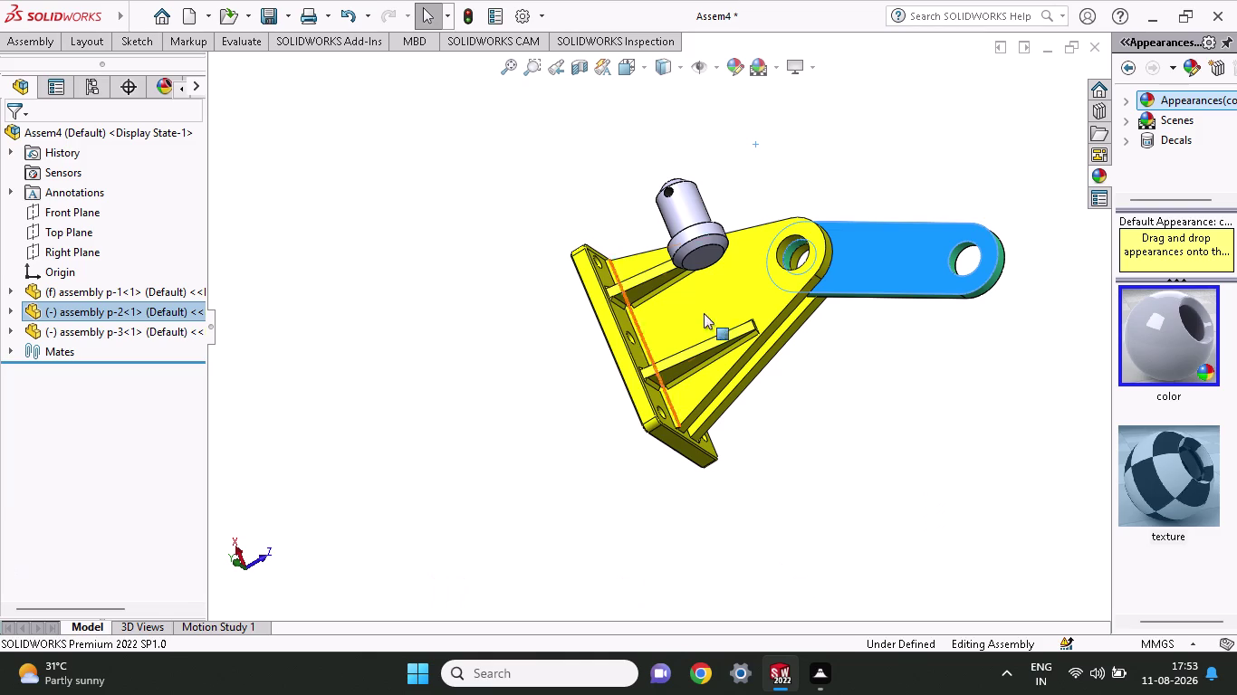
Try picking the grey pin and pivot hole faces, then clear the wrong selections.
click(703, 203)
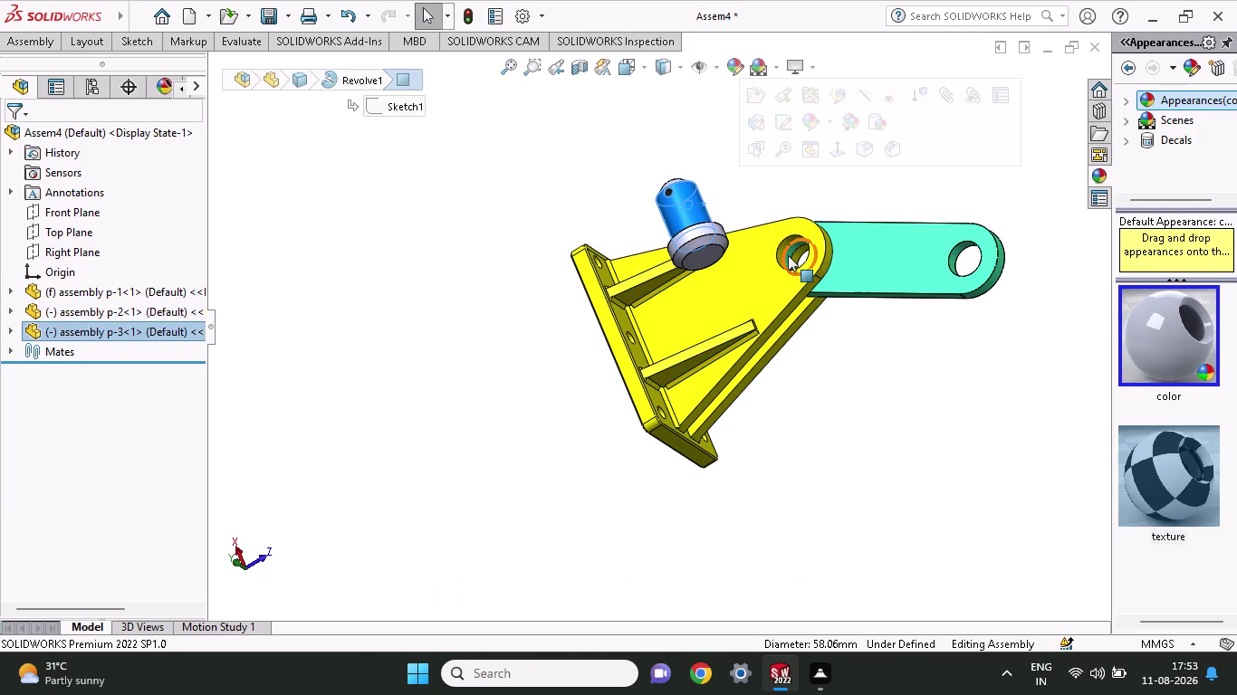
click(784, 250)
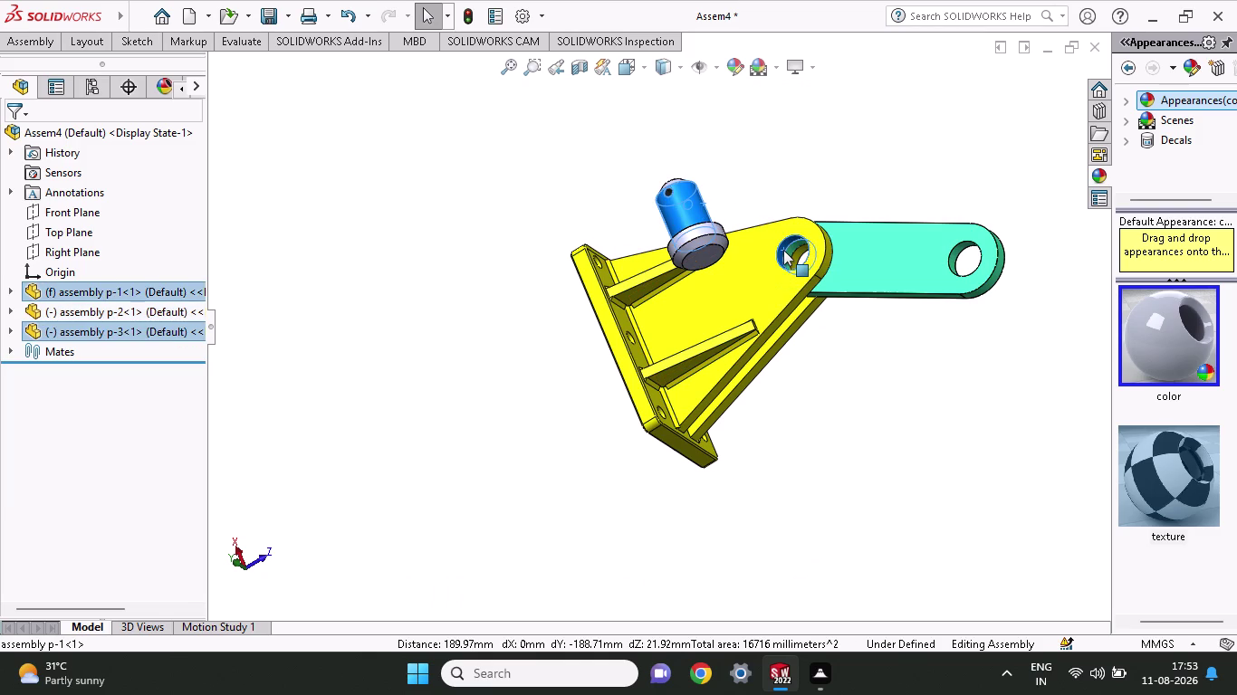
click(793, 258)
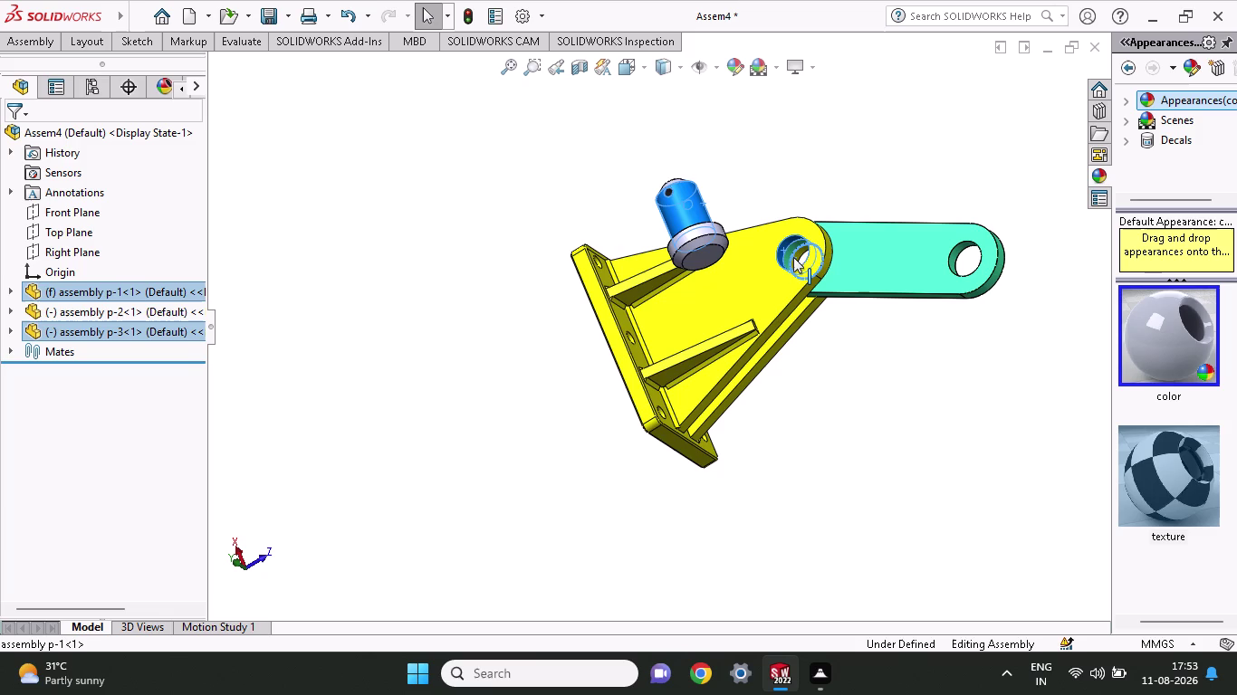
click(790, 251)
scroll(down, 3)
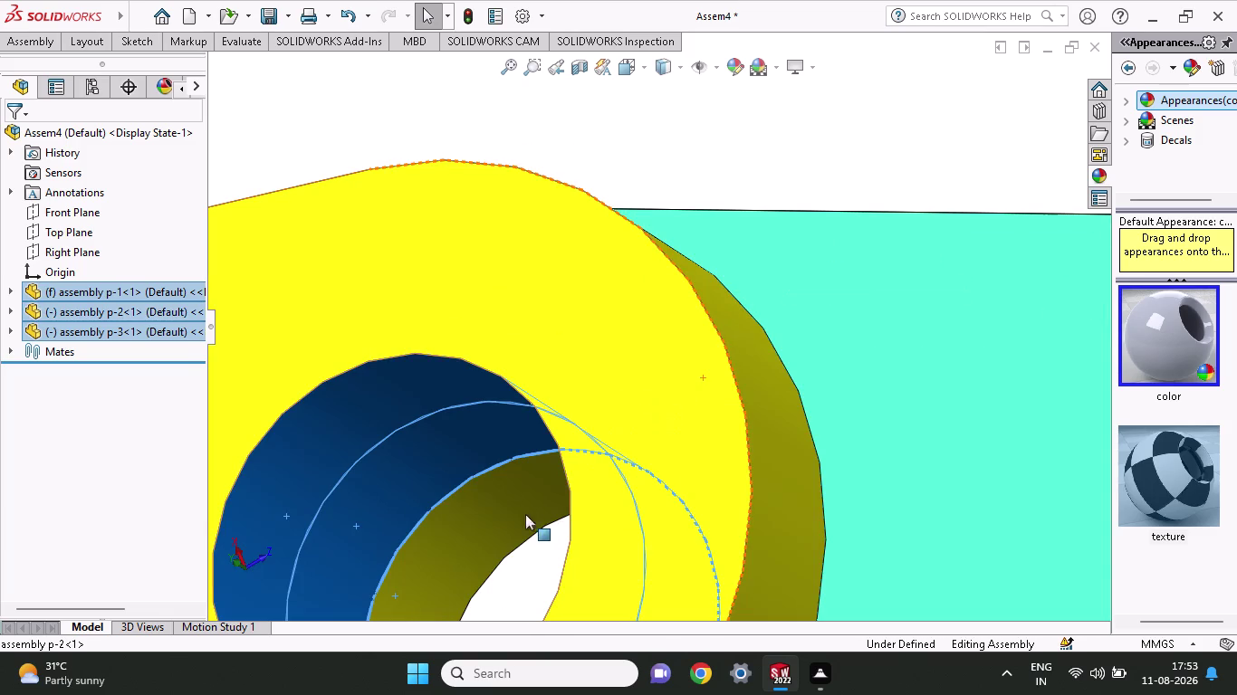
click(514, 526)
scroll(up, 3)
scroll(up, 3)
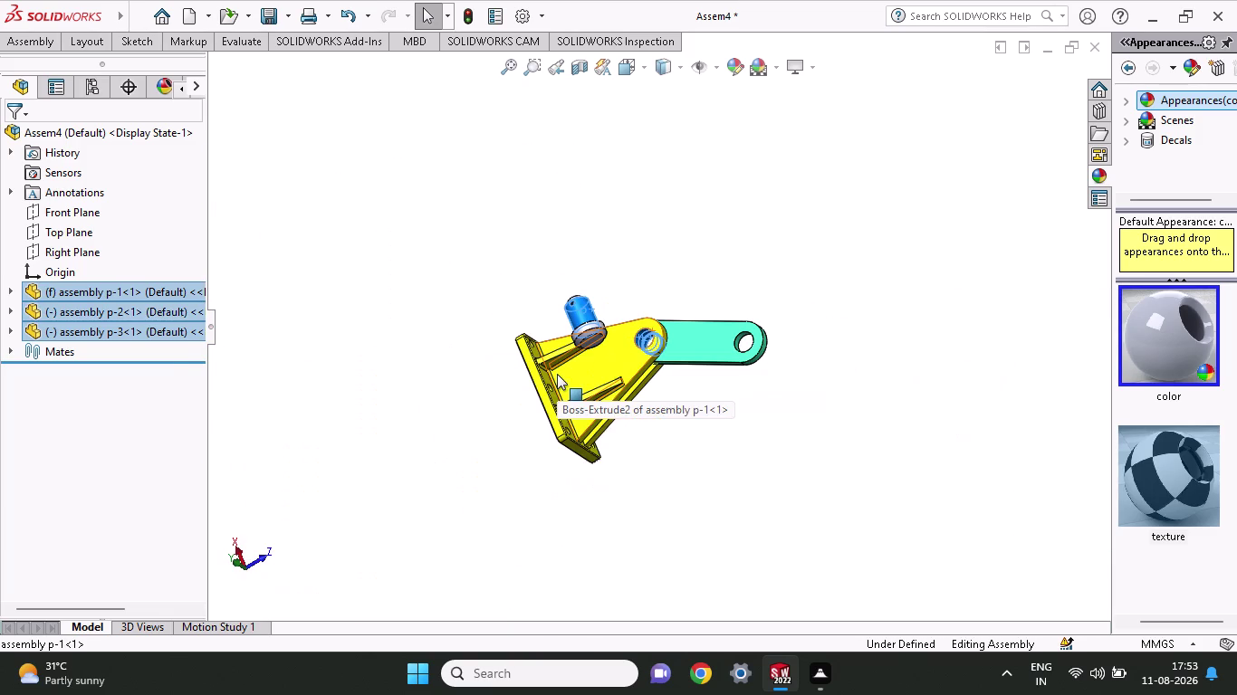
key(Escape)
key(Escape)
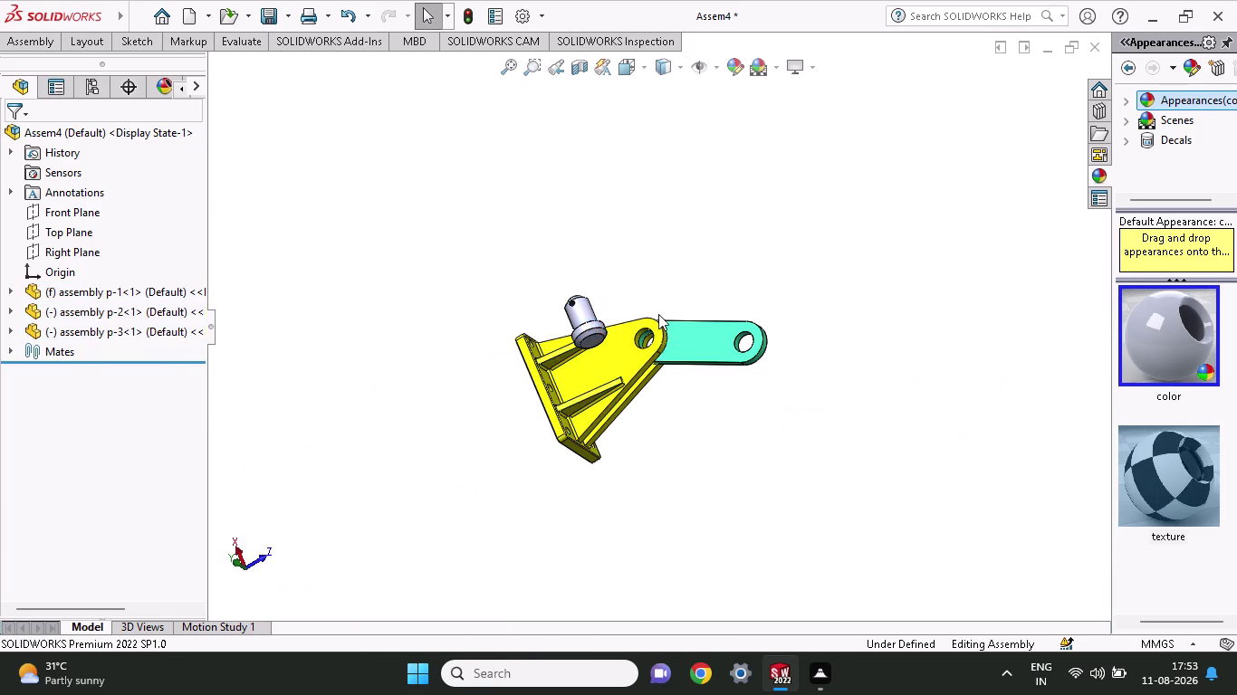
Select the pivot hole face, its 50 mm hole edge, and the grey pin together.
scroll(down, 3)
scroll(down, 3)
click(509, 295)
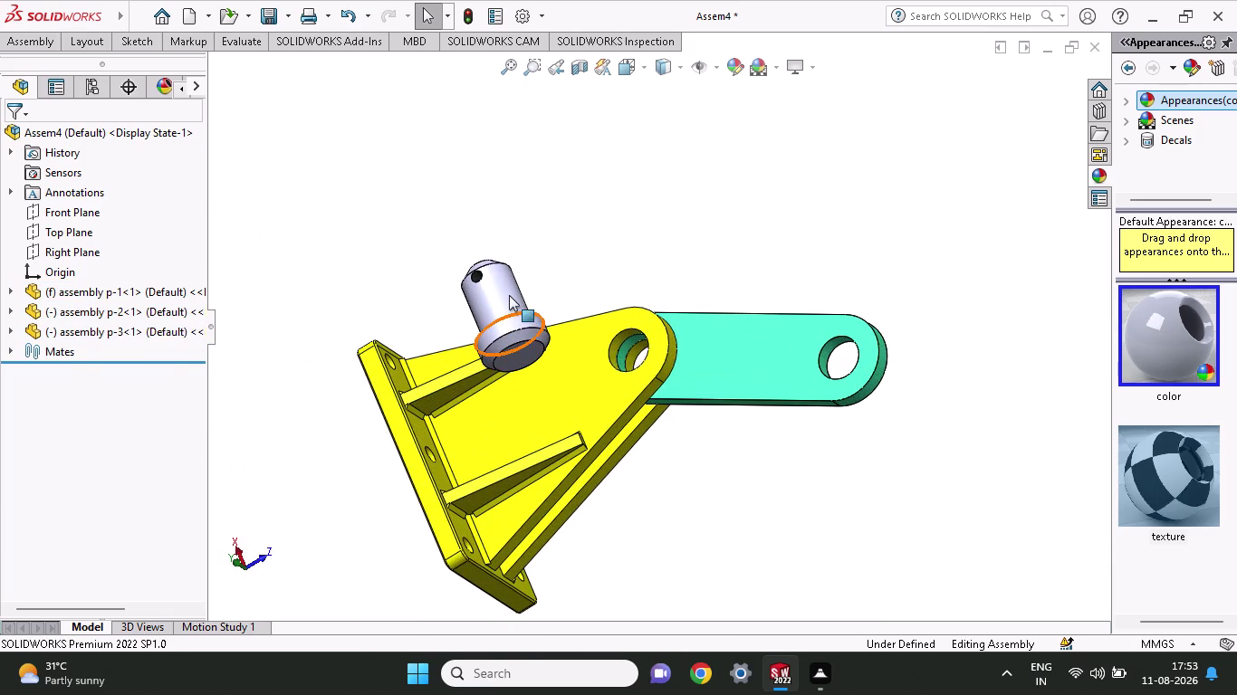
click(614, 346)
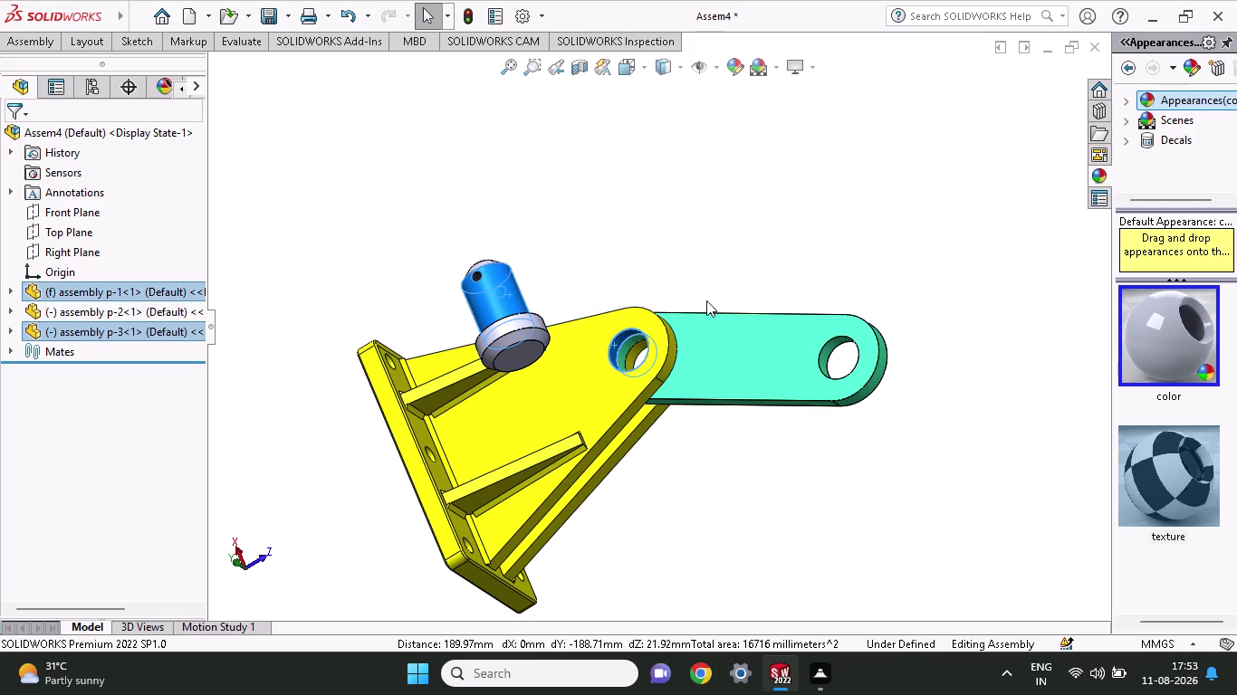
right_click(745, 279)
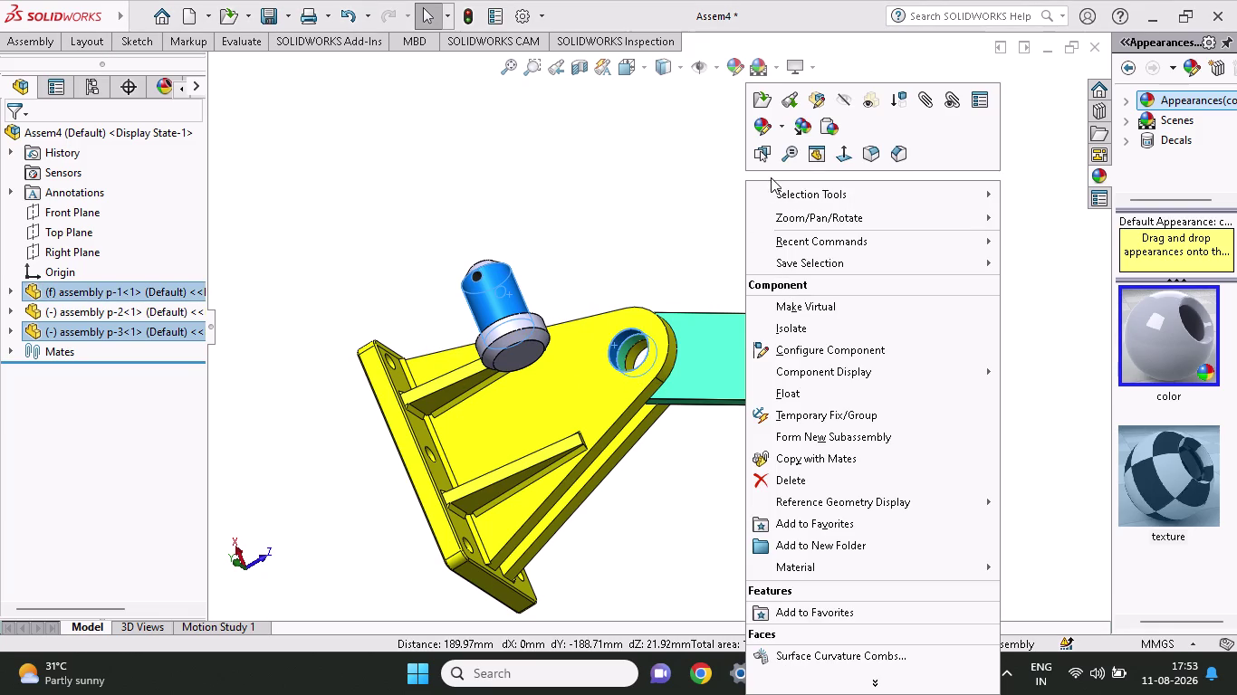
click(600, 234)
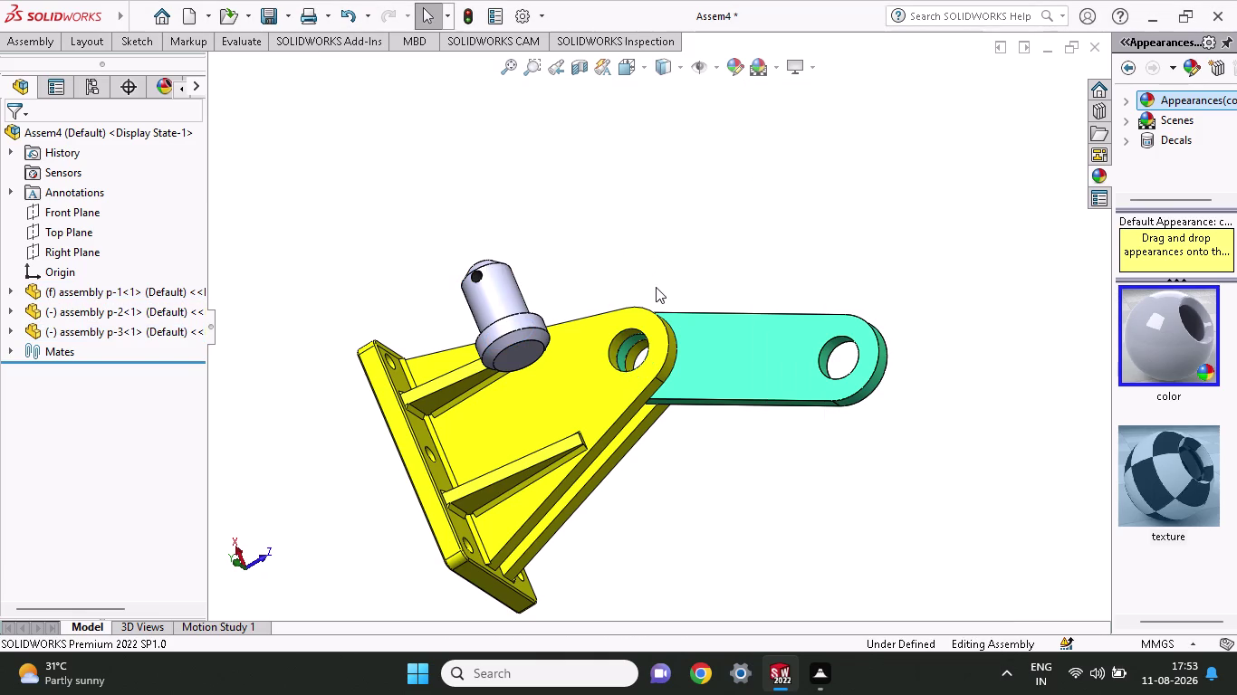
click(615, 341)
scroll(down, 3)
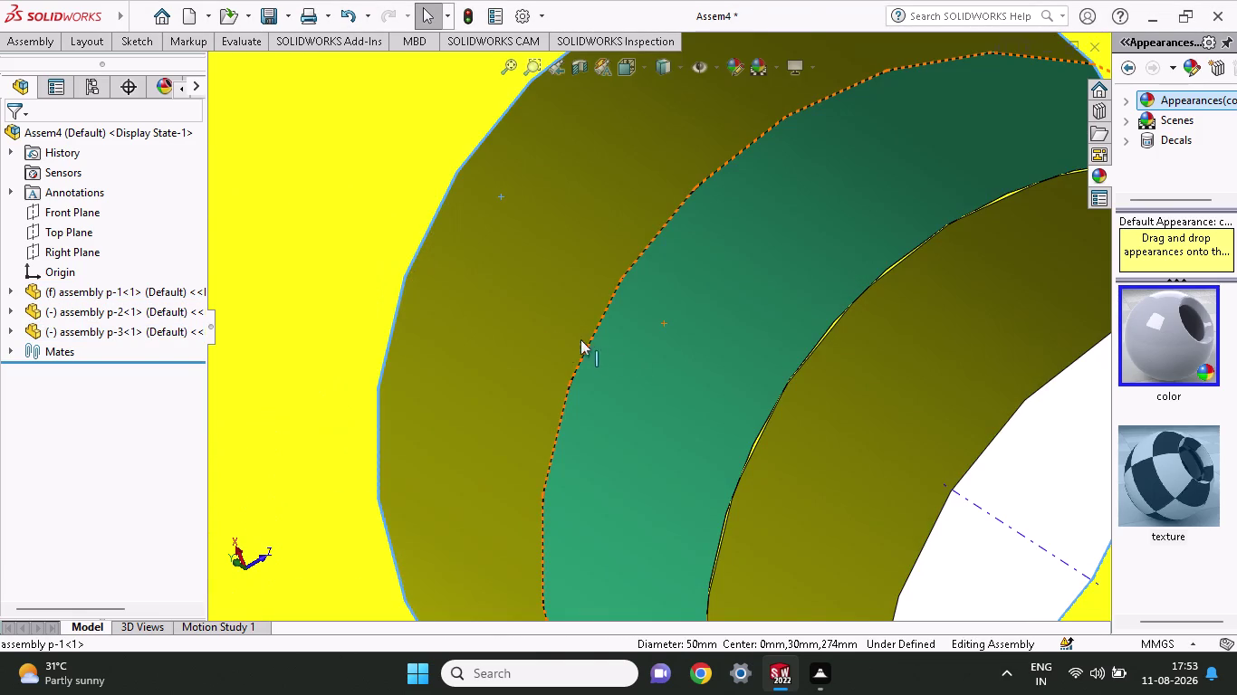
click(549, 333)
scroll(up, 3)
click(513, 282)
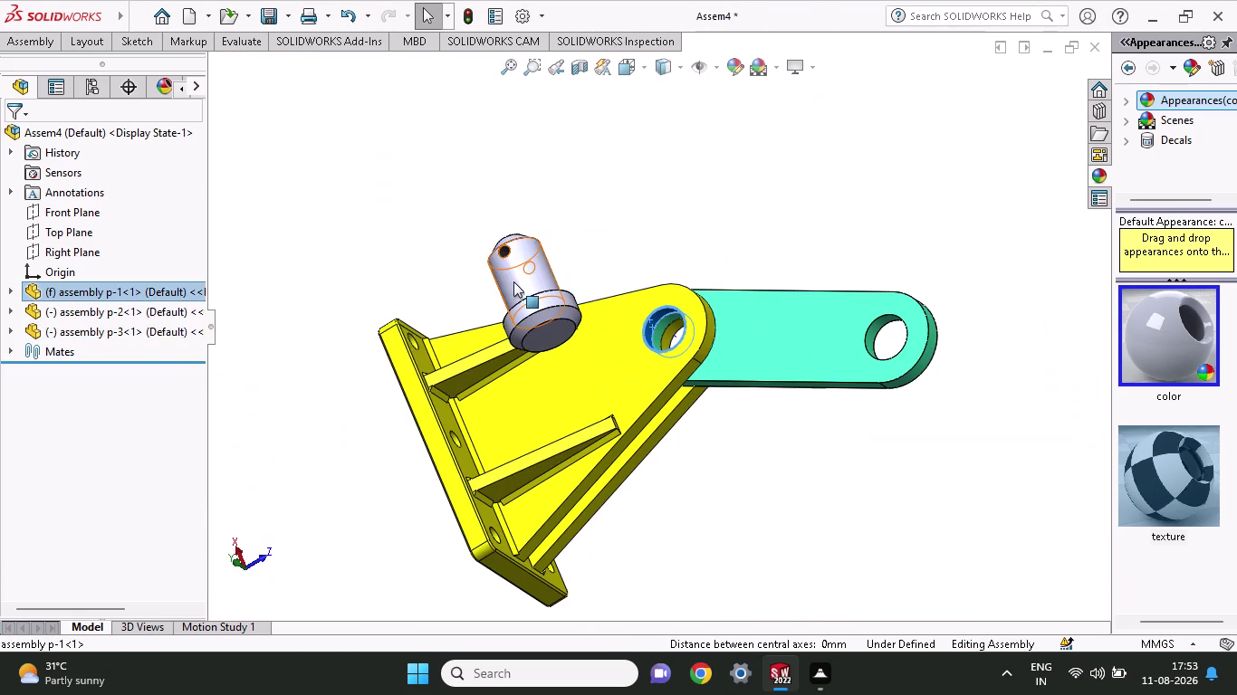